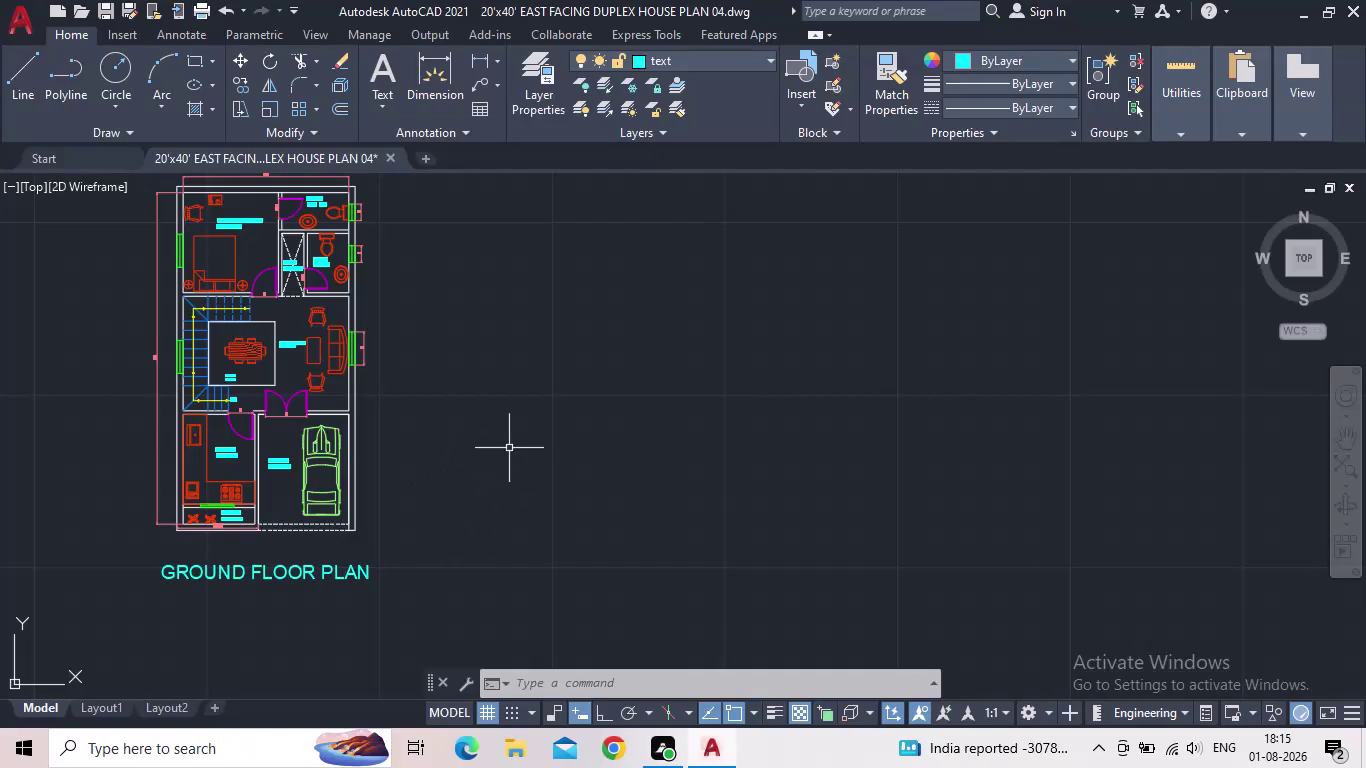
Review the finished ground floor plan with its room names and dimensions, then quick-save the drawing.
middle_drag(567, 446, 473, 533)
scroll(up, 3)
scroll(down, 3)
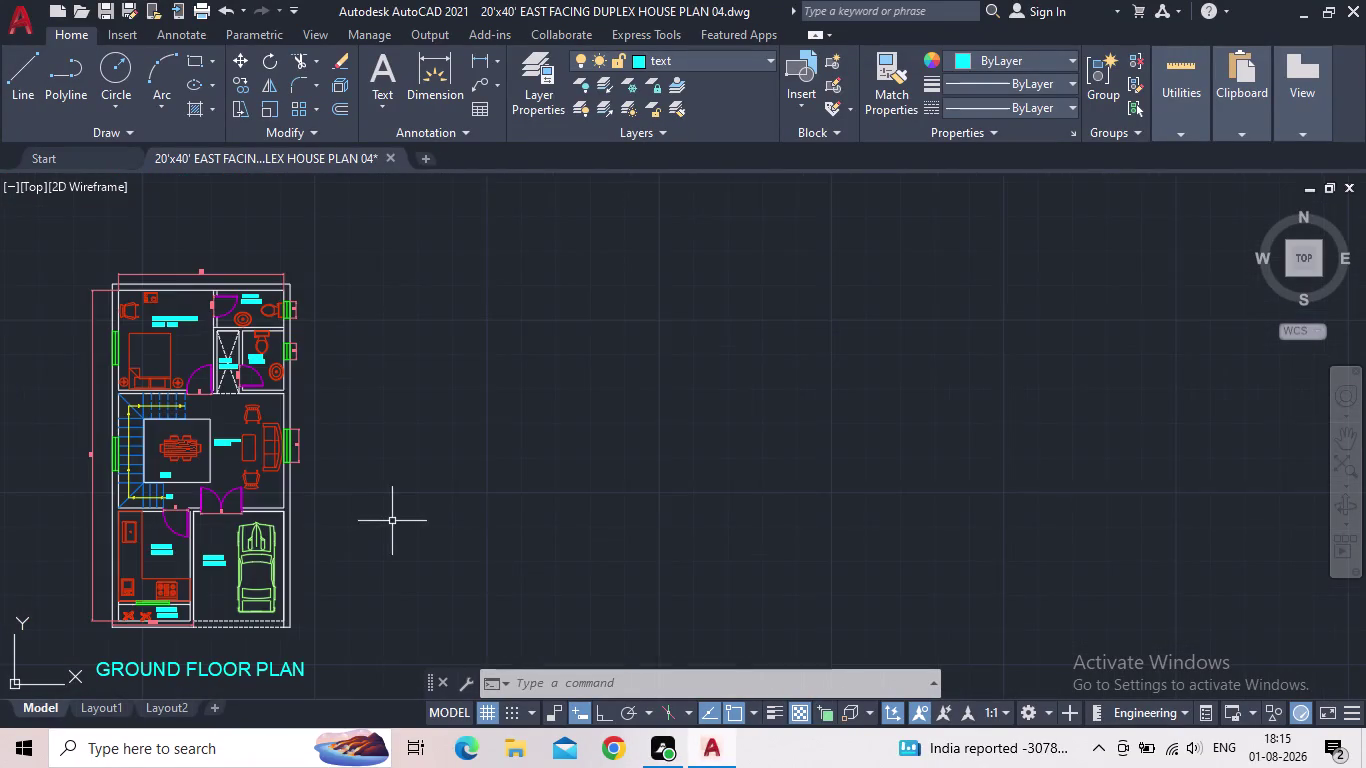
middle_drag(415, 515, 555, 481)
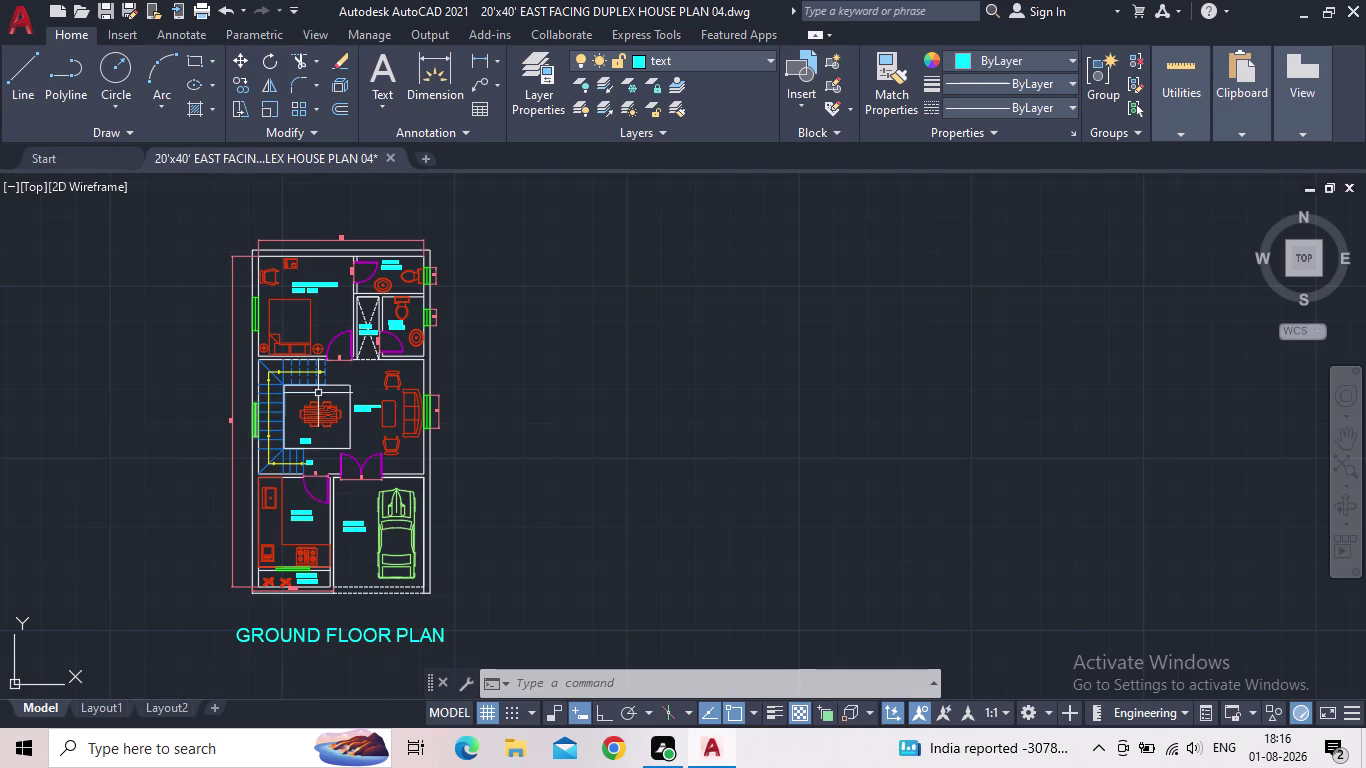
scroll(up, 3)
scroll(down, 3)
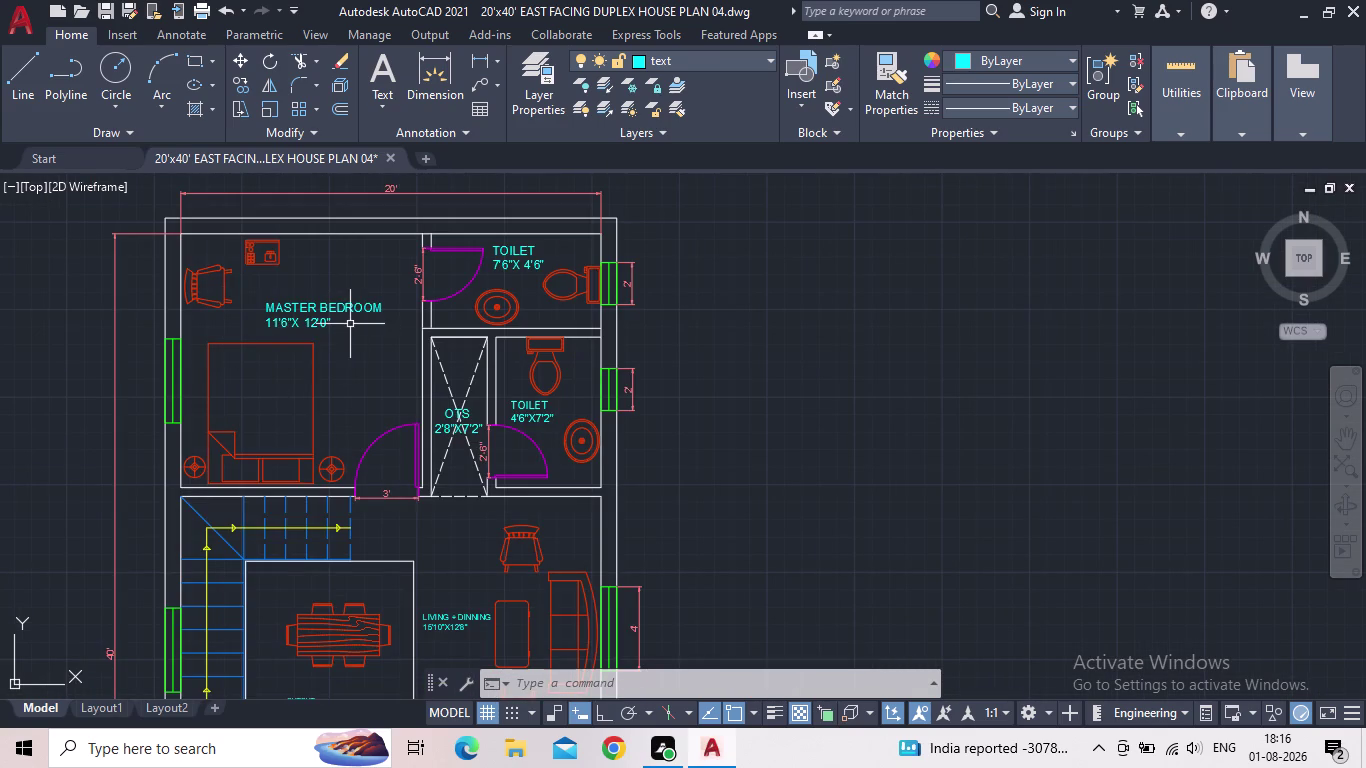
key(Escape)
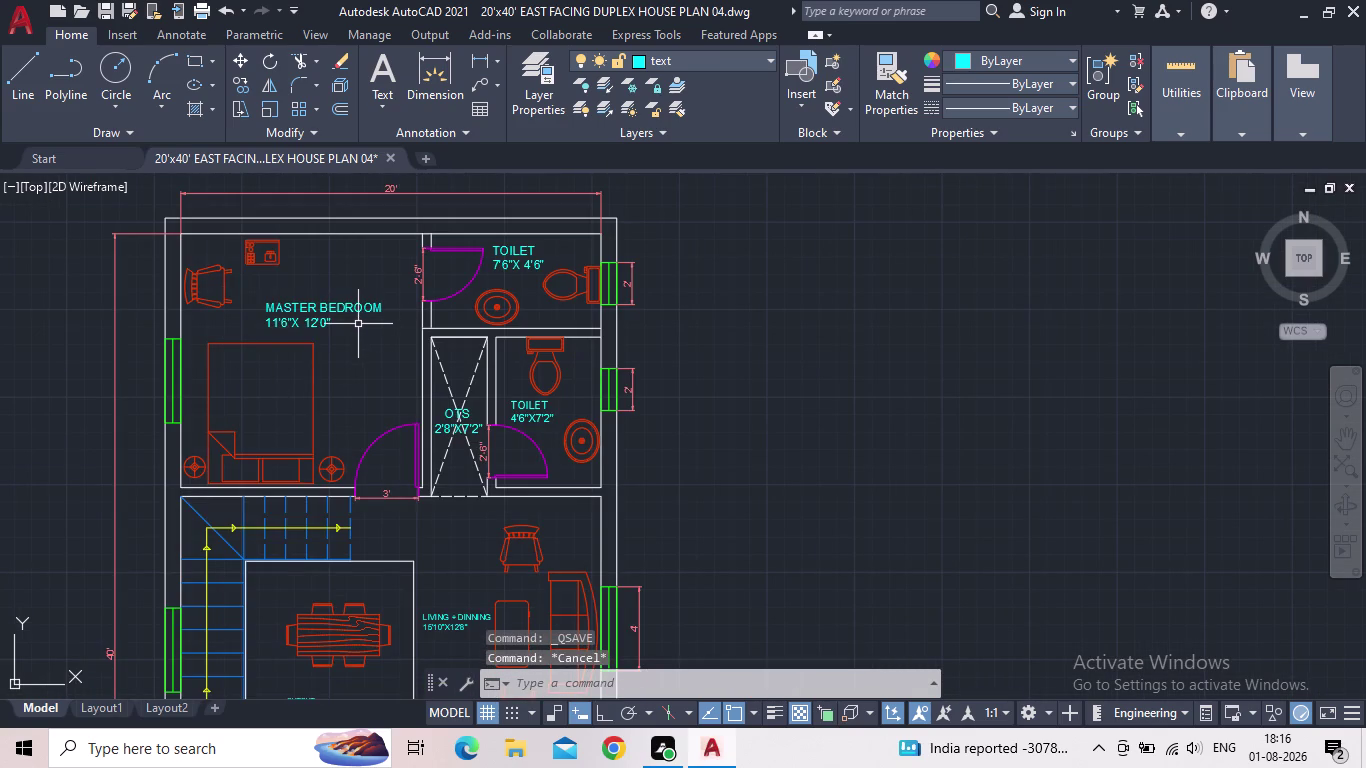
Start COPY and pick the plan's top, left, inner left and right outer wall lines.
key(c)
key(o)
key(Return)
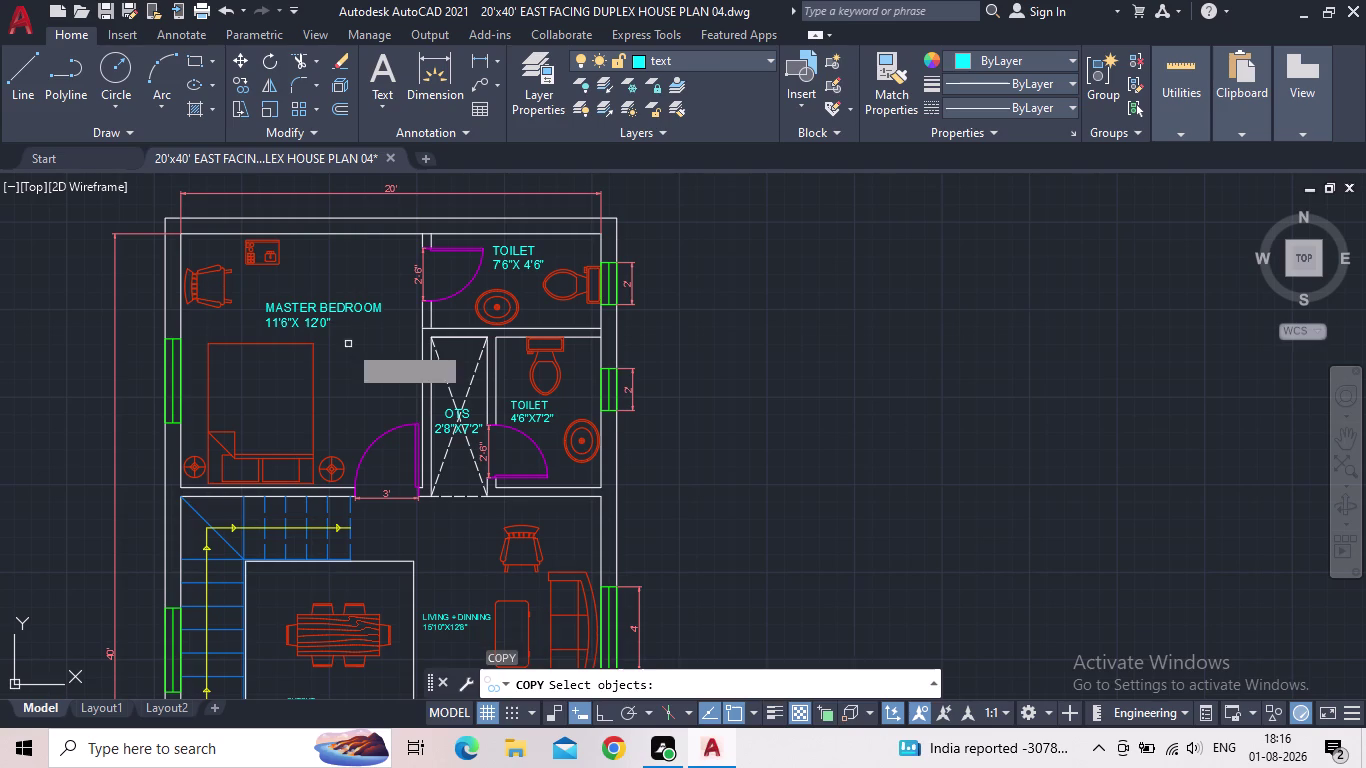
scroll(up, 3)
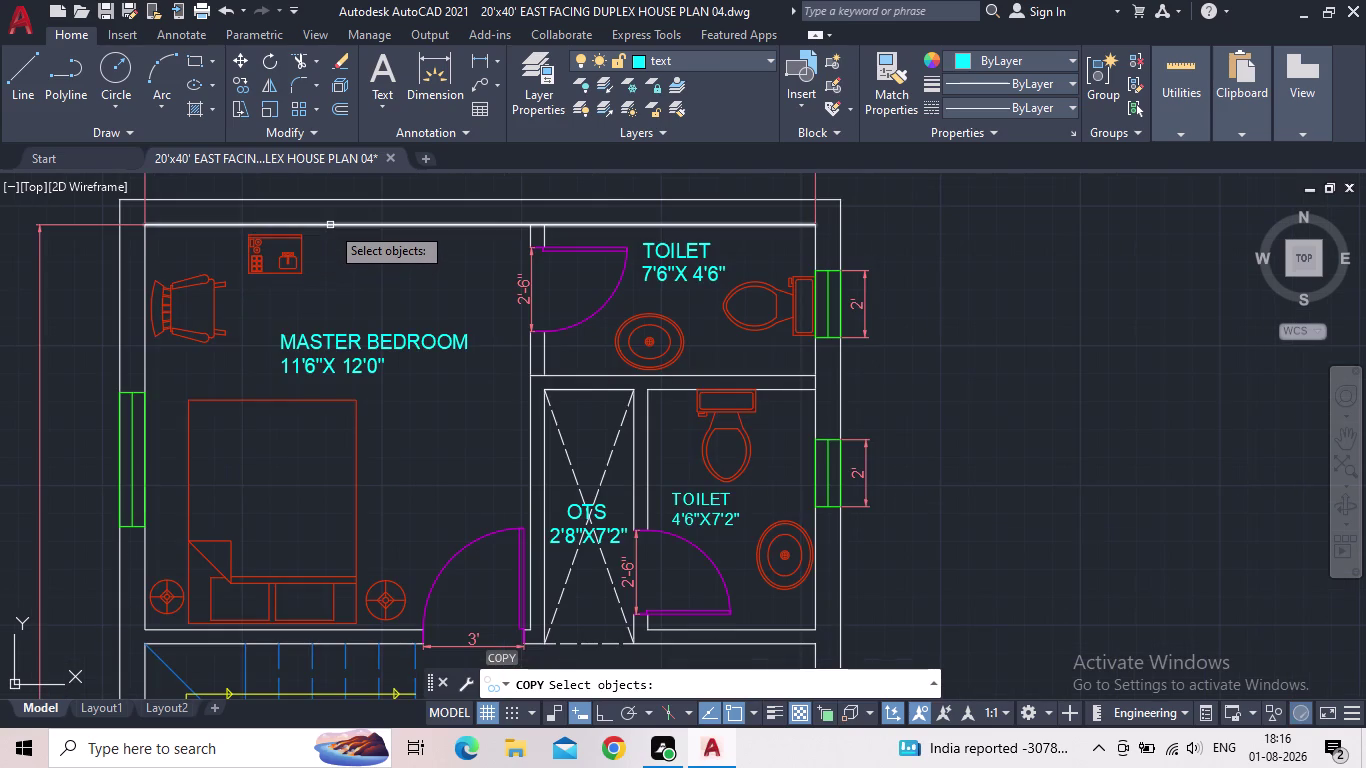
click(330, 225)
click(298, 200)
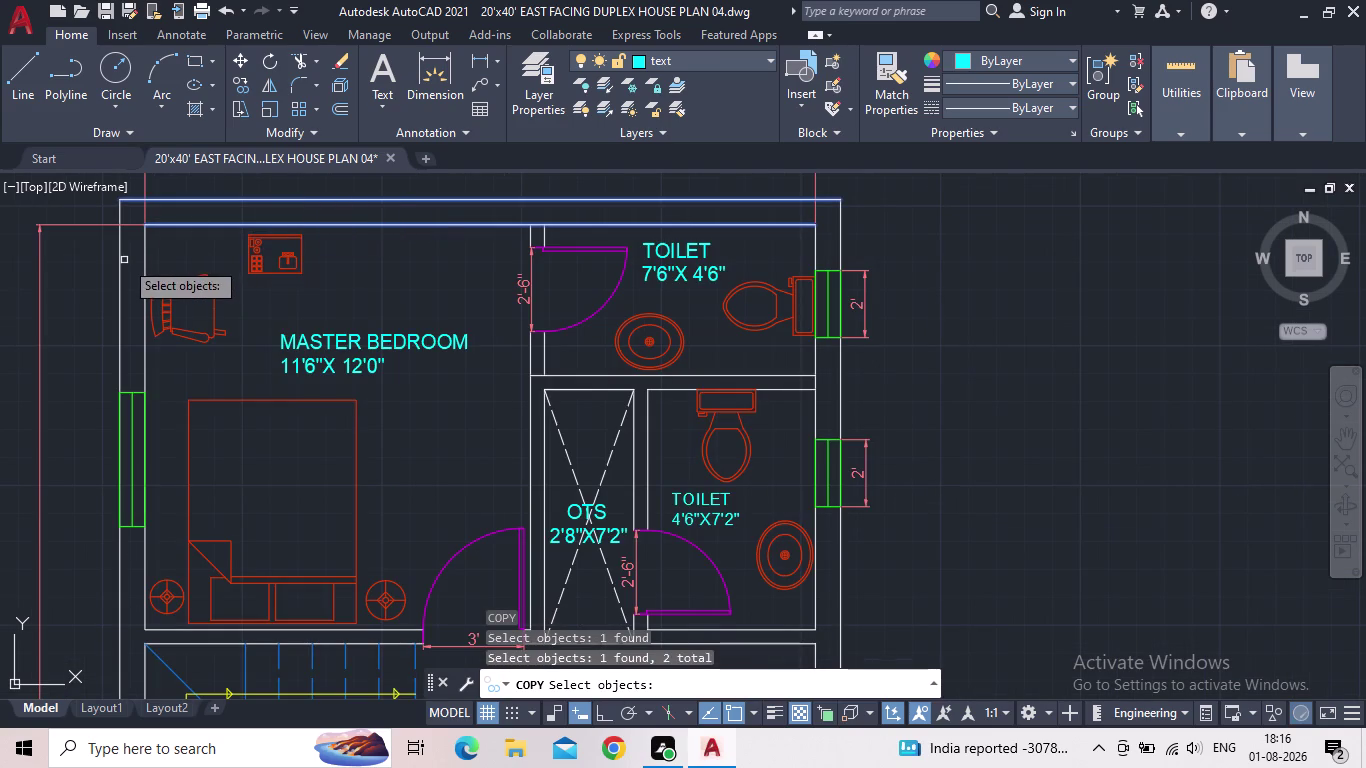
click(115, 264)
click(114, 268)
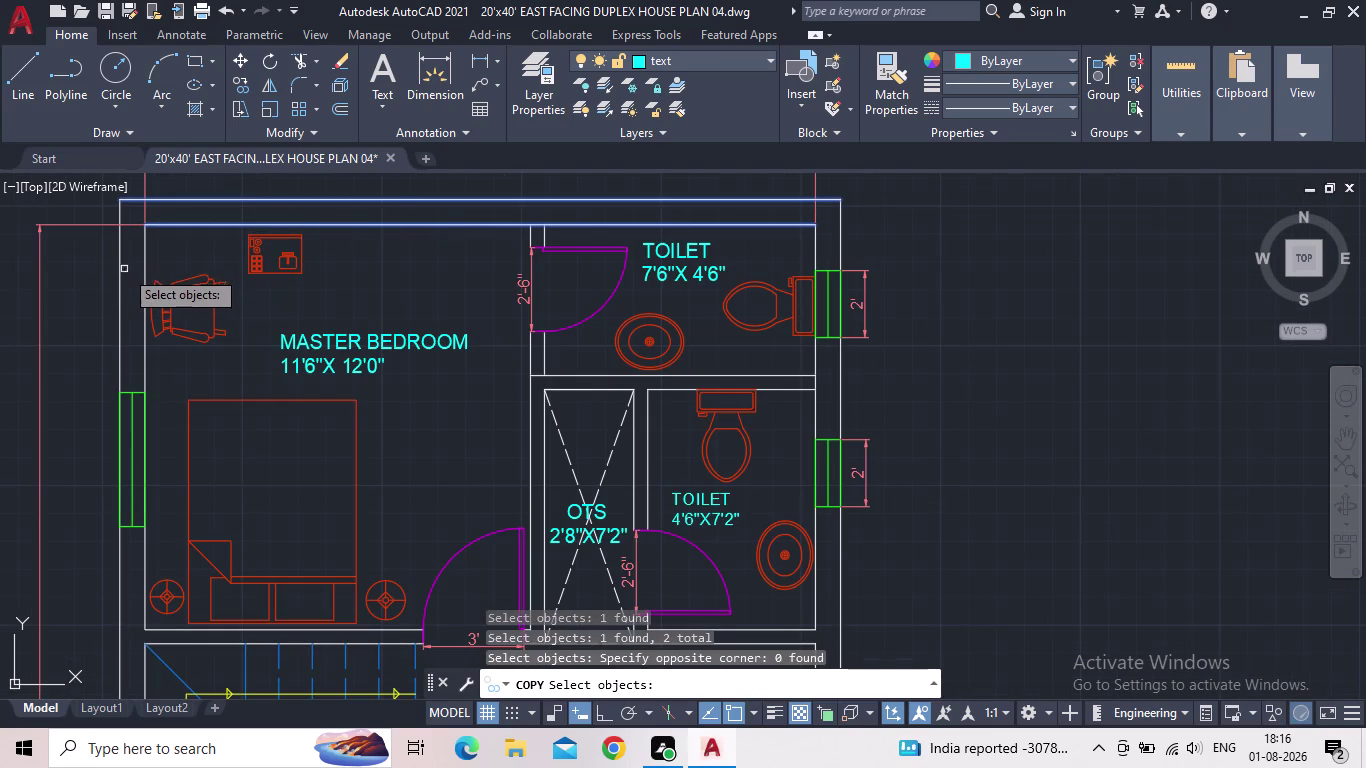
click(117, 270)
click(143, 266)
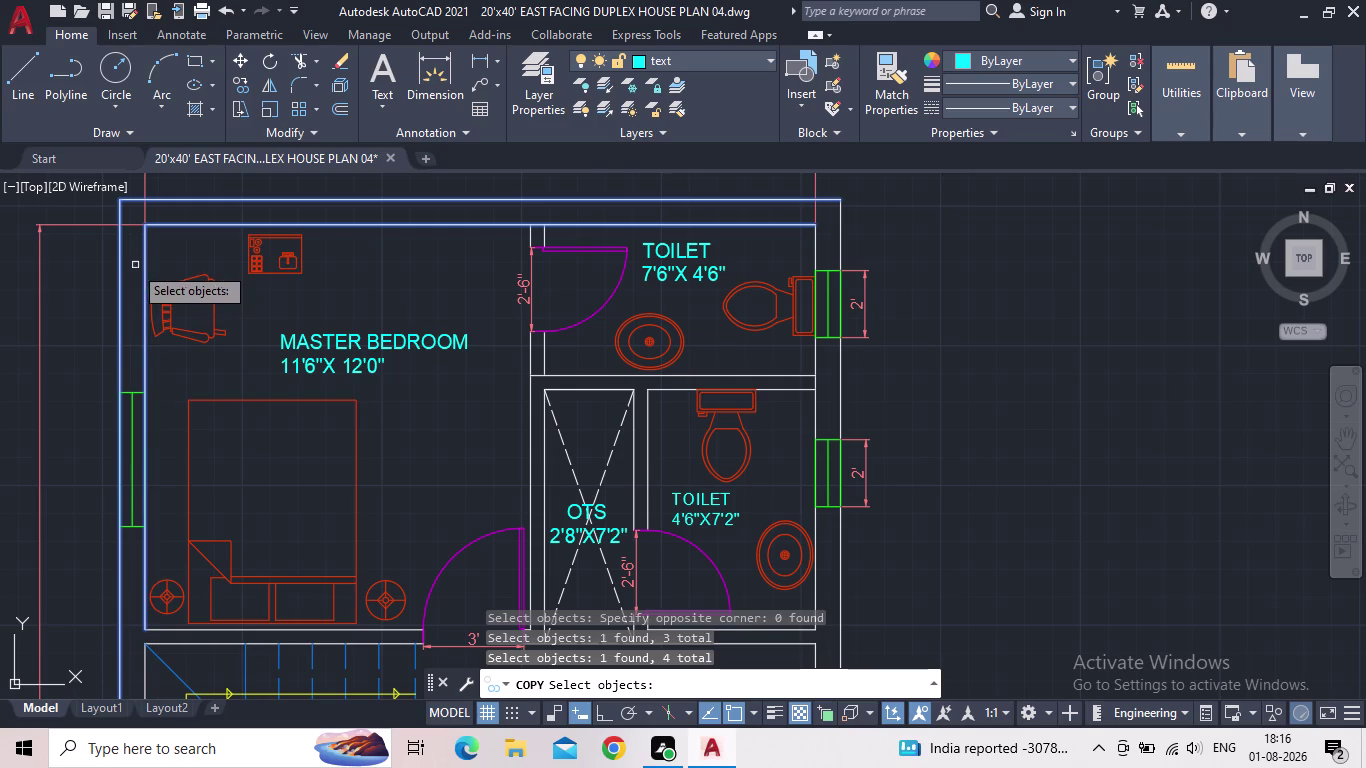
click(814, 251)
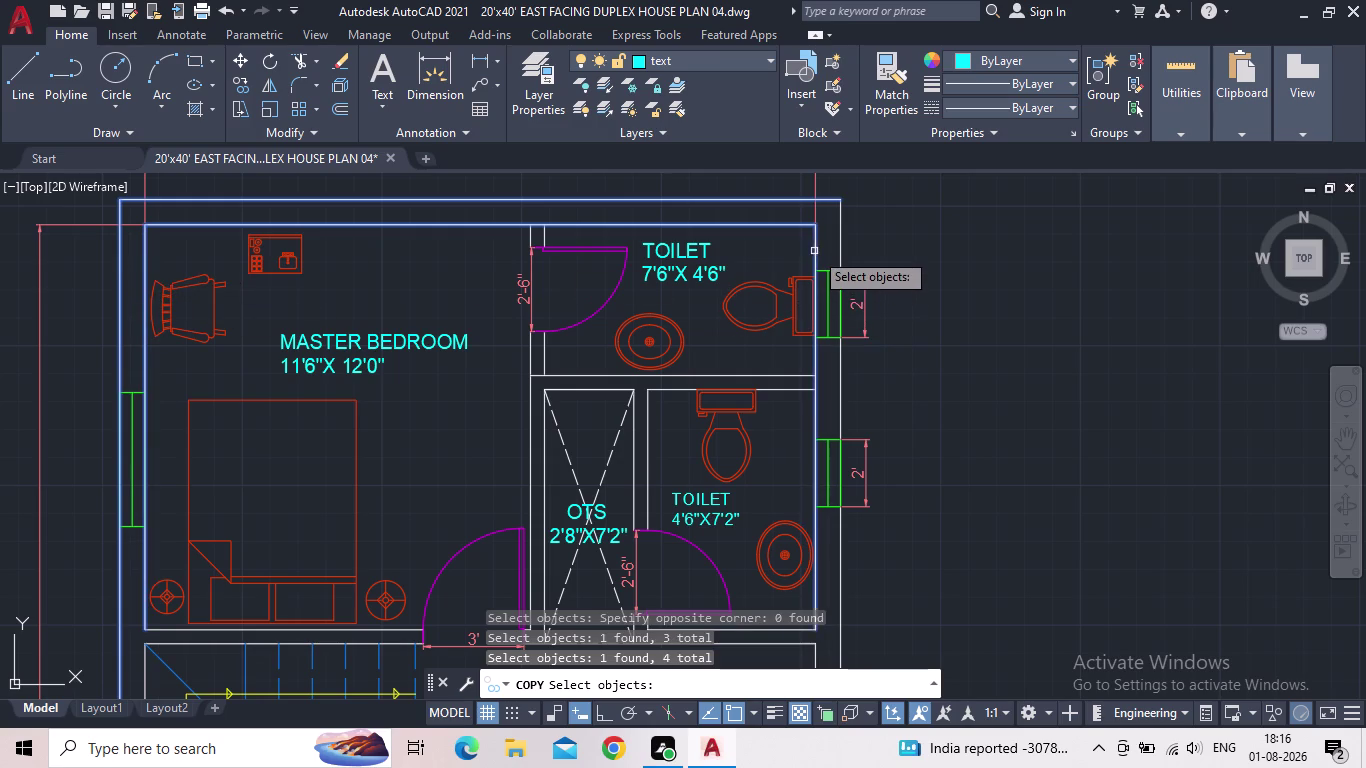
click(841, 237)
Add the living room's right wall, the parking's right boundary and the garden's outer line.
scroll(down, 3)
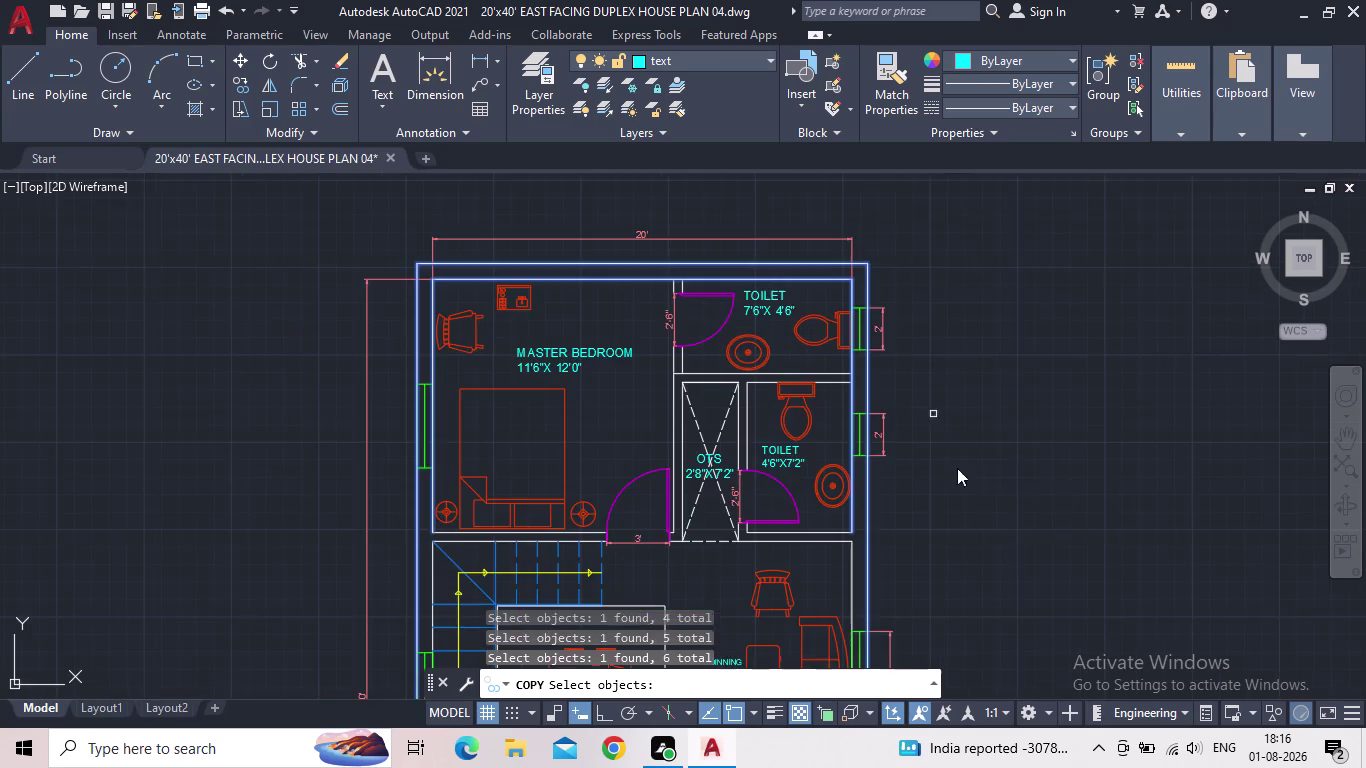
middle_drag(956, 502, 1013, 308)
scroll(up, 3)
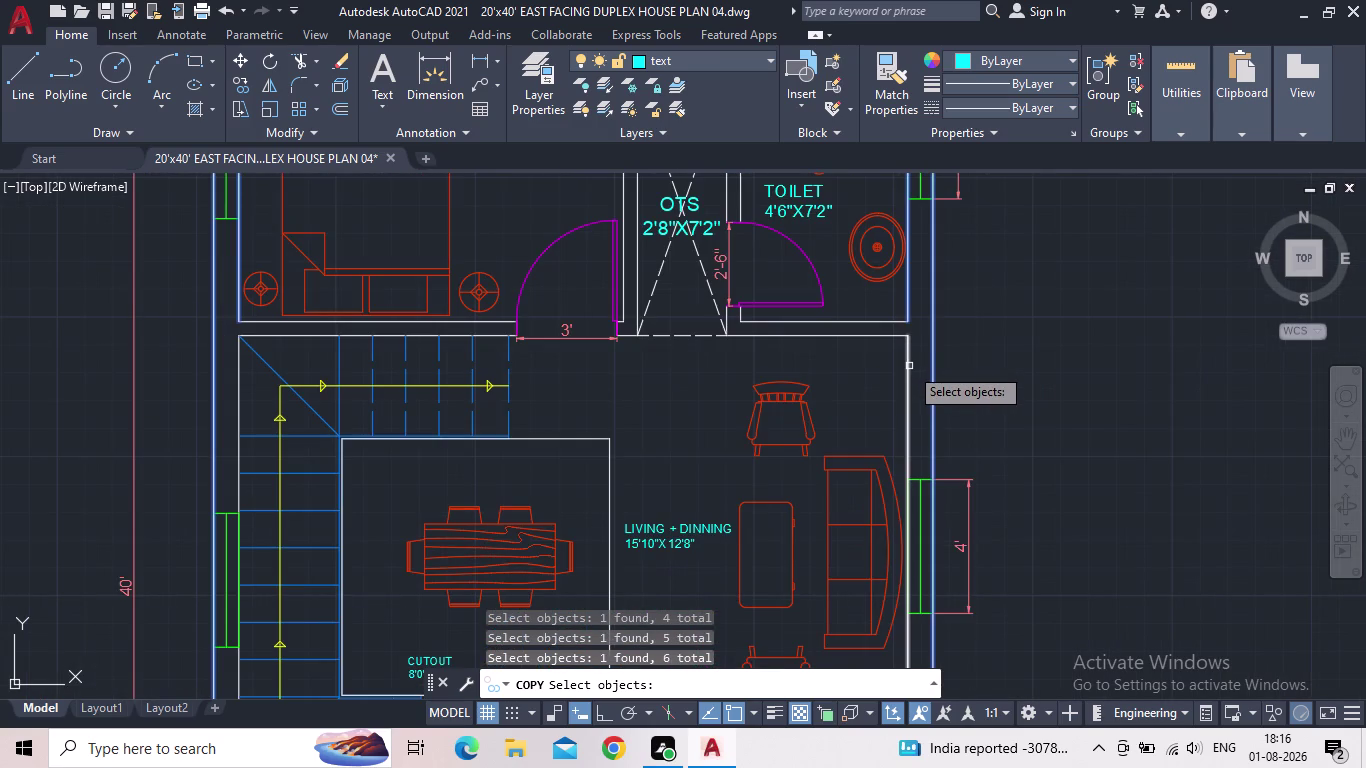
click(909, 366)
middle_drag(862, 360, 892, 293)
scroll(down, 3)
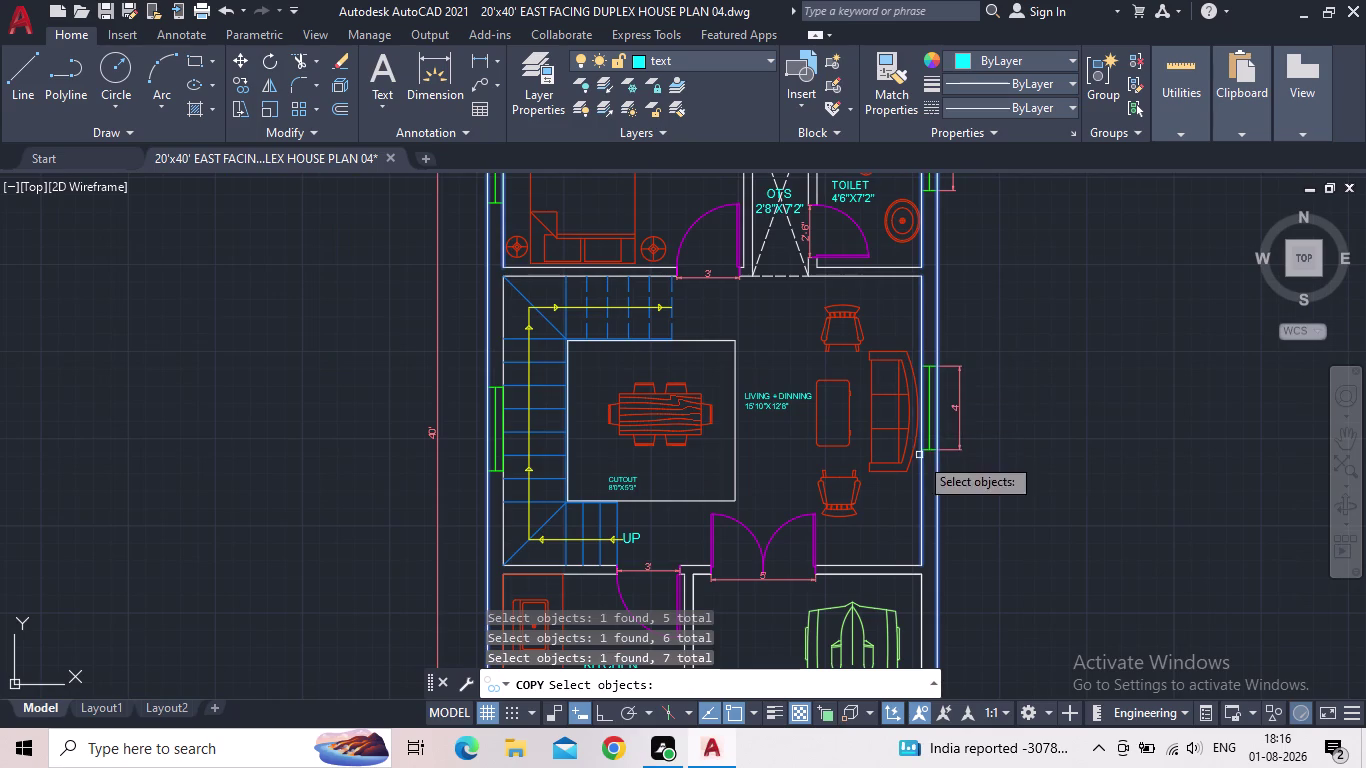
middle_drag(901, 516, 902, 308)
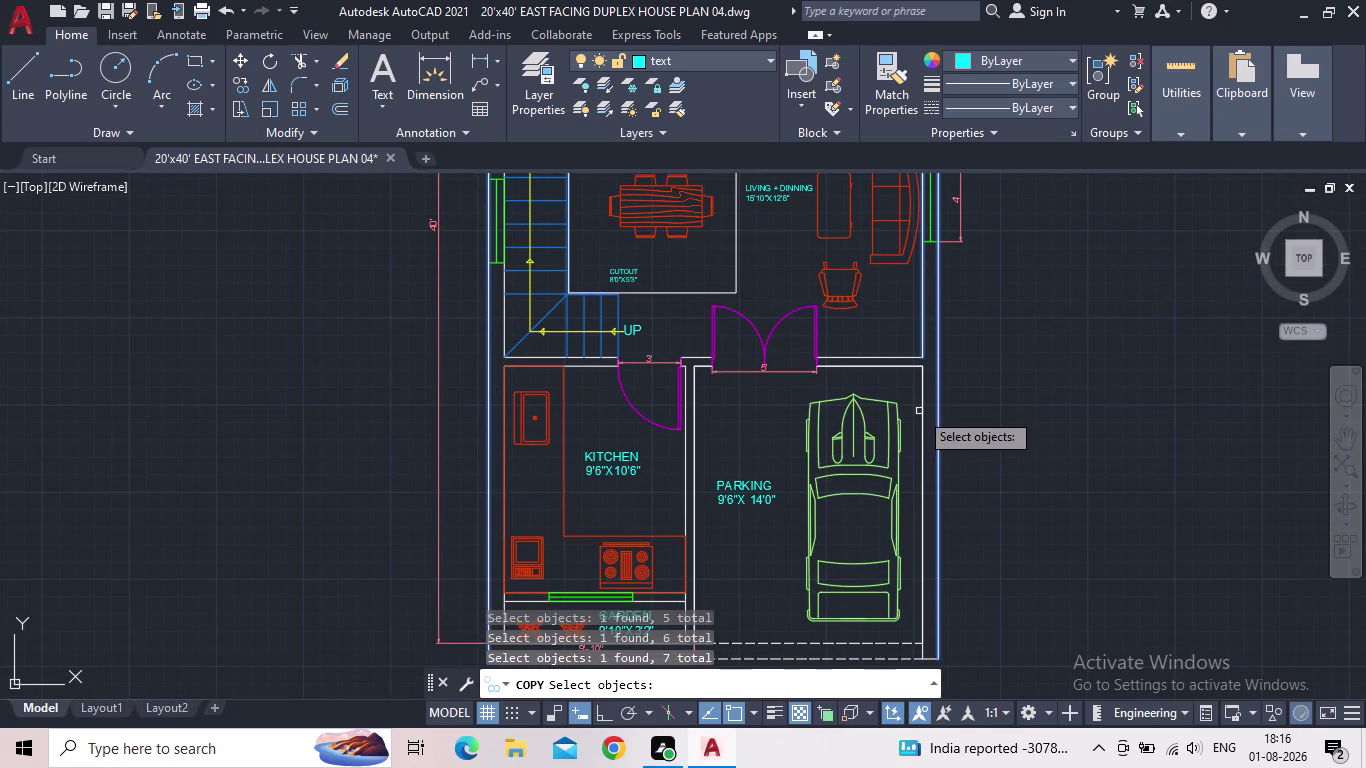
click(920, 411)
scroll(up, 3)
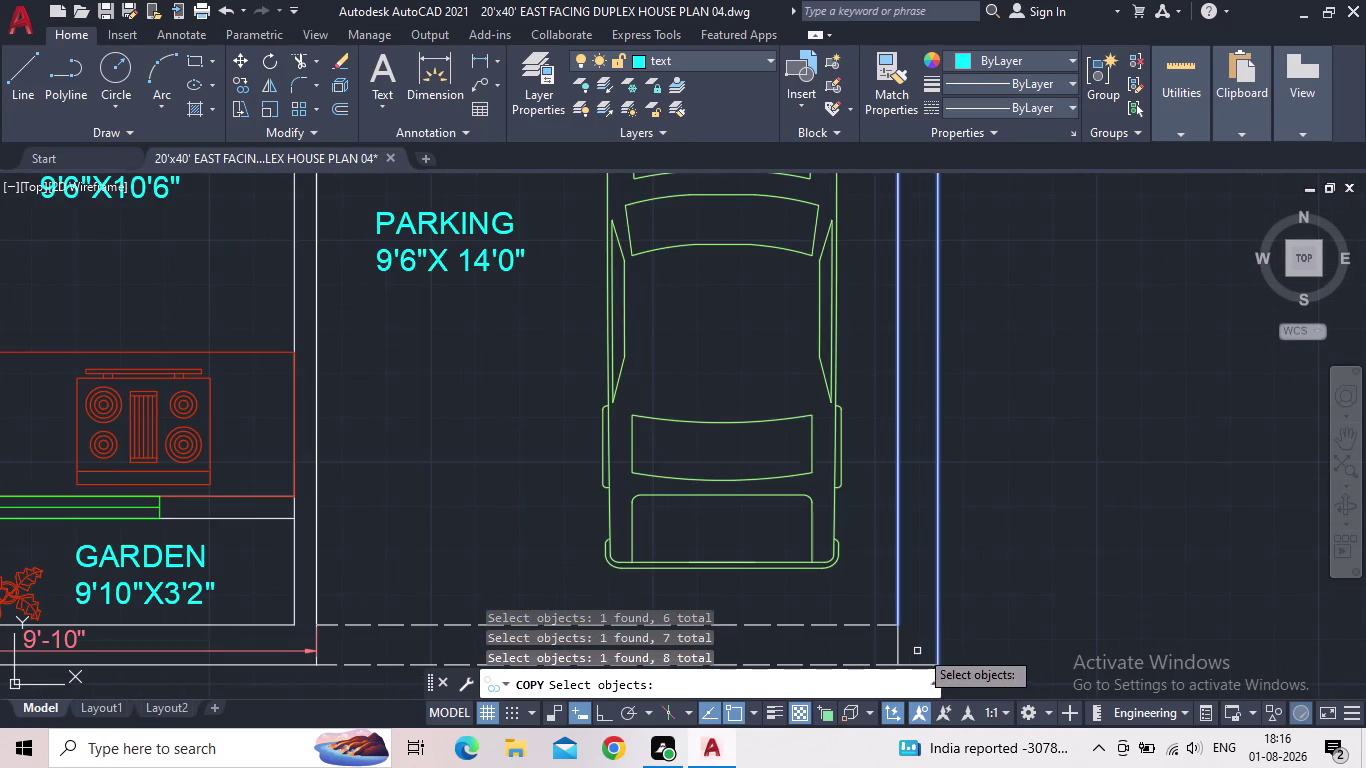
middle_drag(929, 642, 974, 531)
scroll(down, 3)
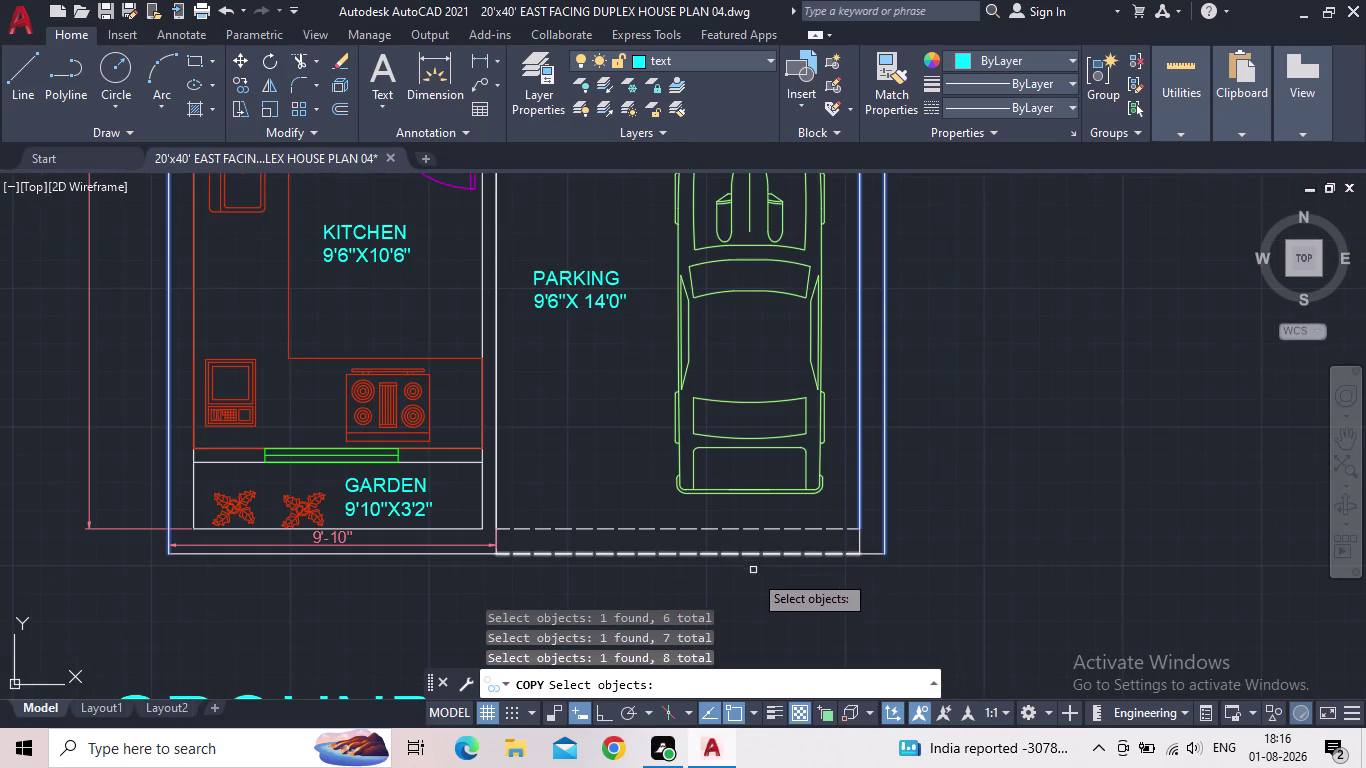
middle_drag(472, 605, 793, 558)
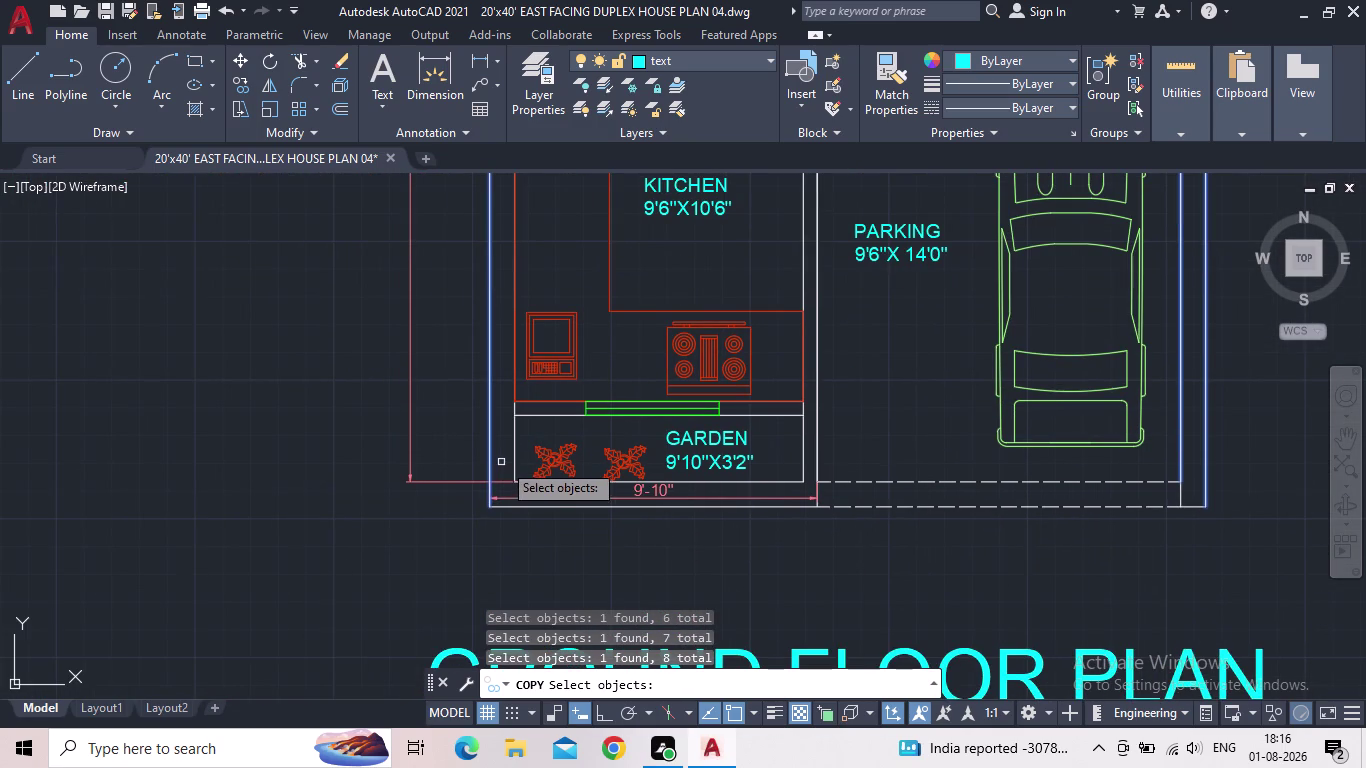
click(516, 458)
Add the staircase wall line, the garden's bottom wall and the outermost bottom boundary lines.
middle_drag(400, 497, 426, 648)
scroll(down, 3)
scroll(up, 3)
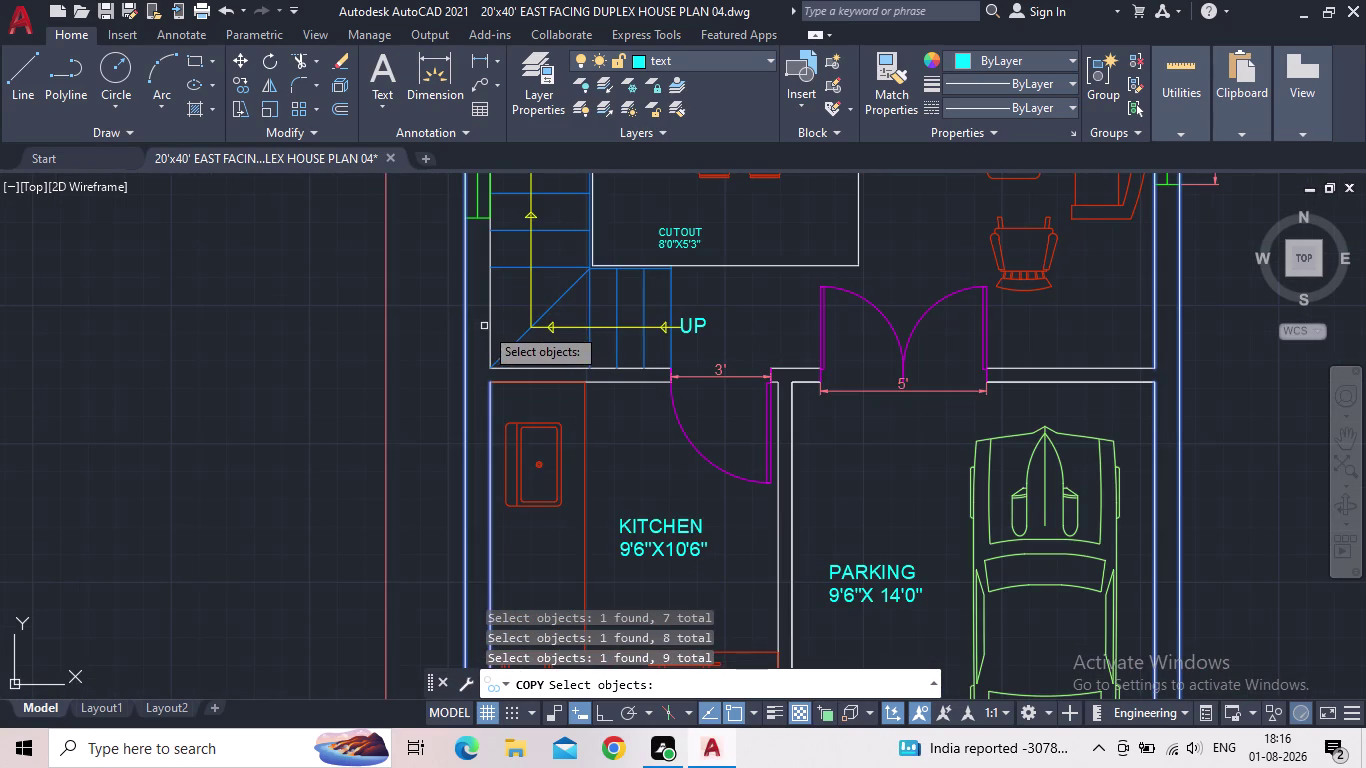
click(494, 325)
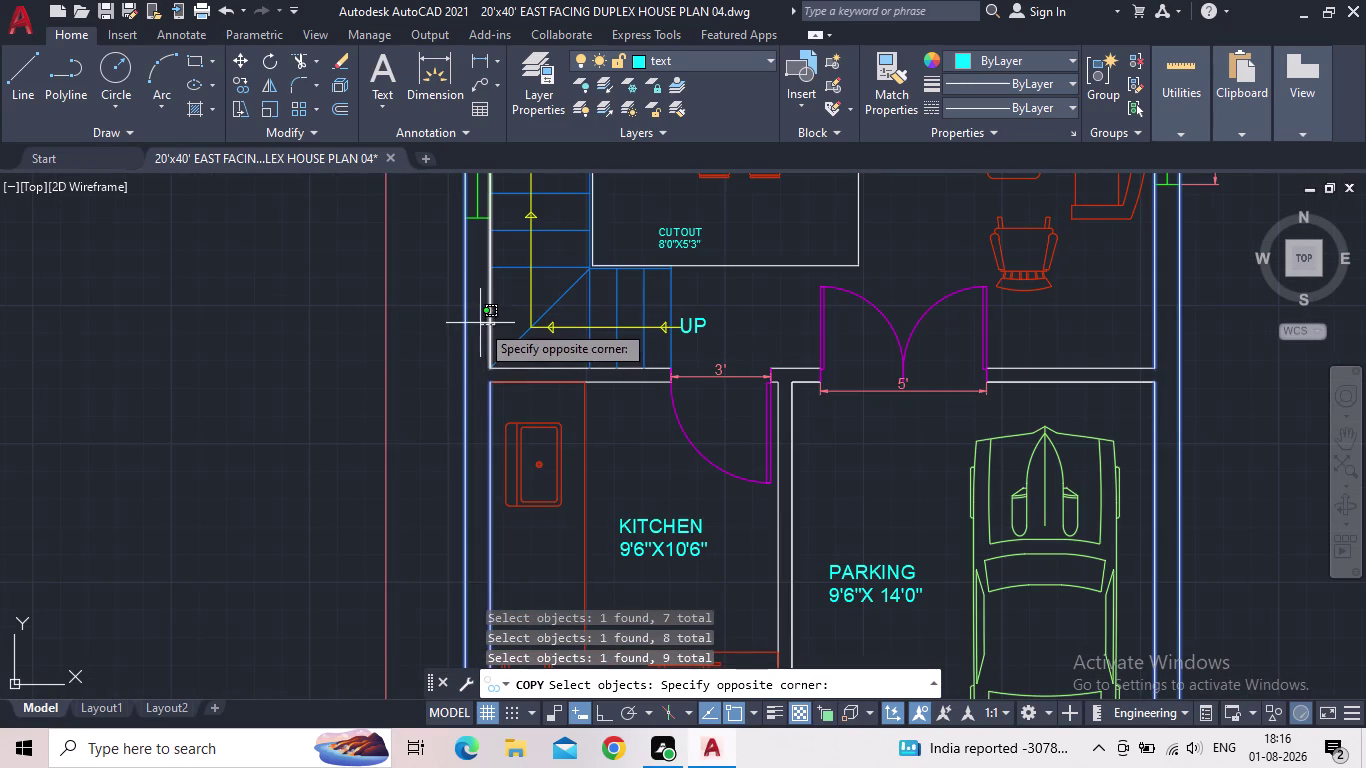
click(480, 323)
scroll(down, 3)
middle_drag(246, 410, 321, 601)
middle_drag(325, 557, 350, 352)
scroll(up, 3)
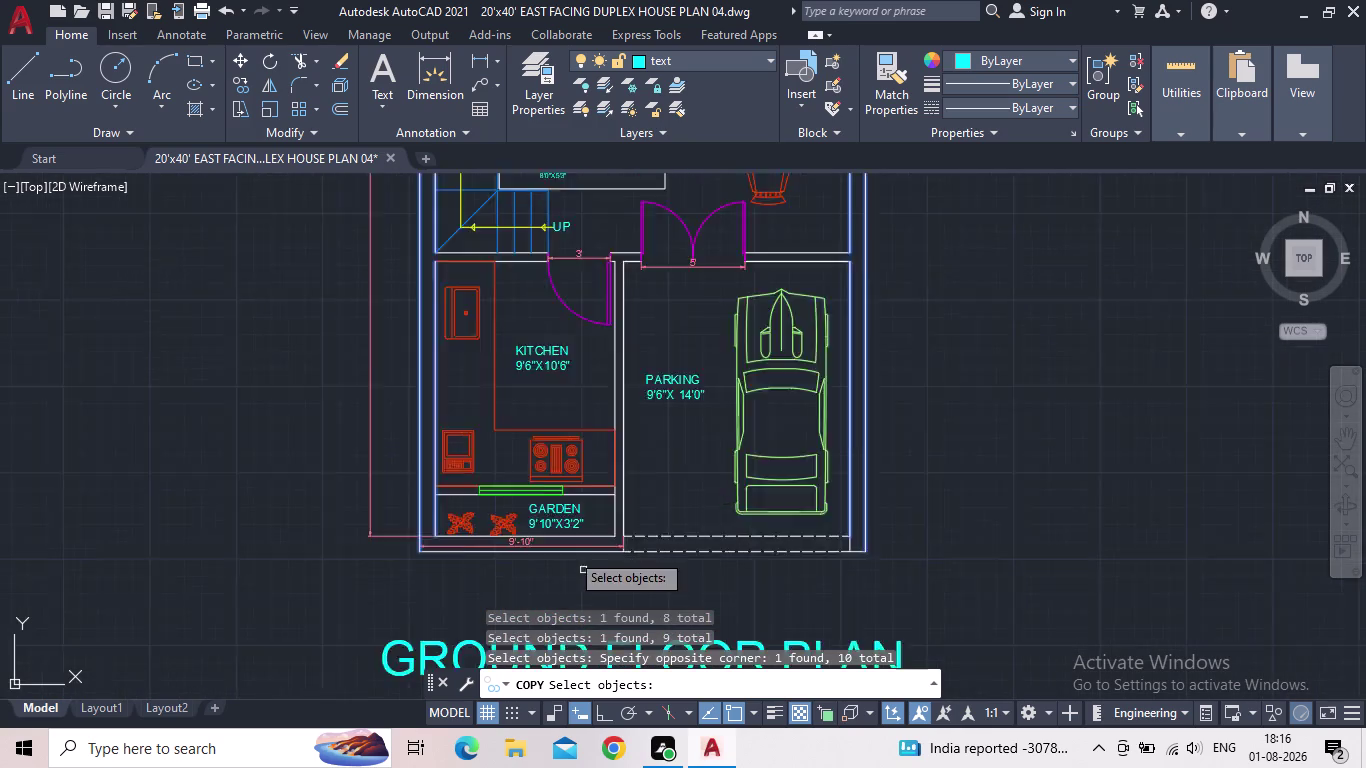
scroll(up, 3)
scroll(up, 3)
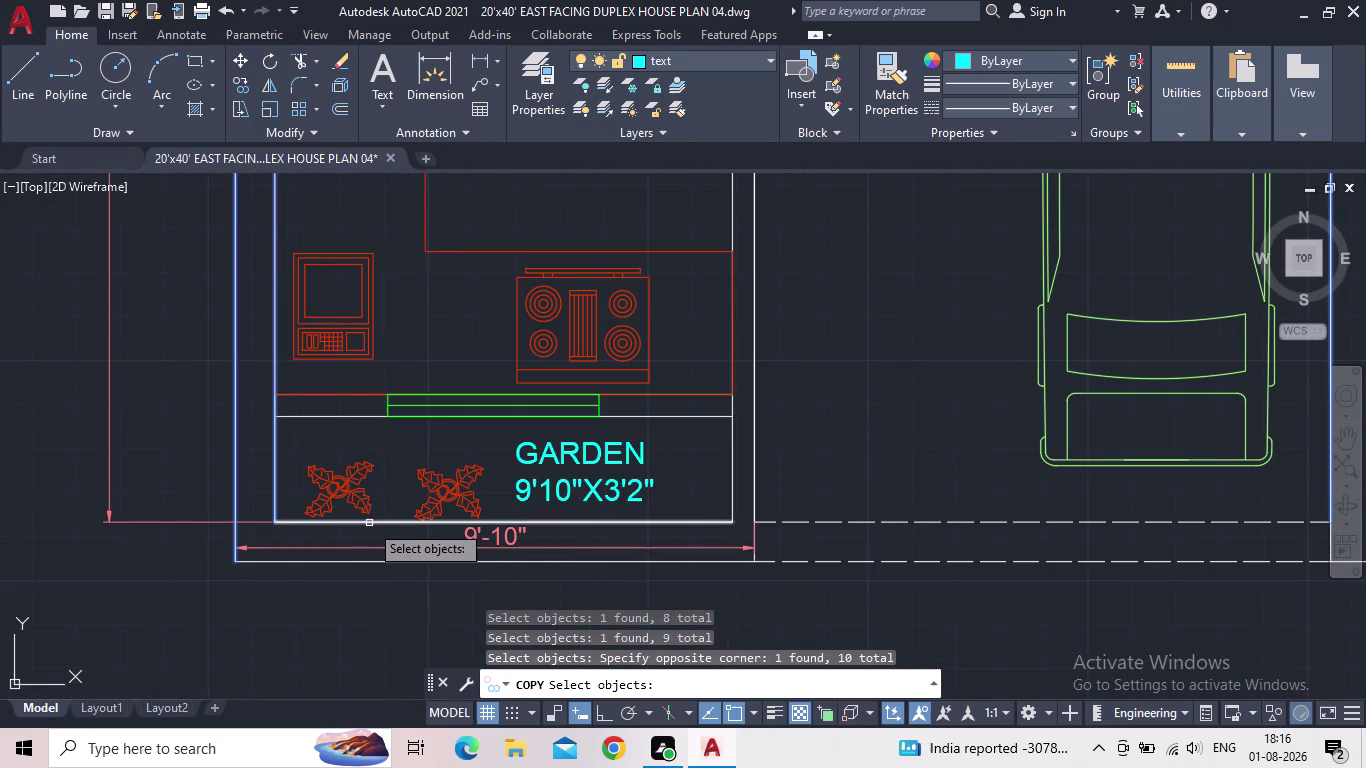
click(369, 523)
click(349, 565)
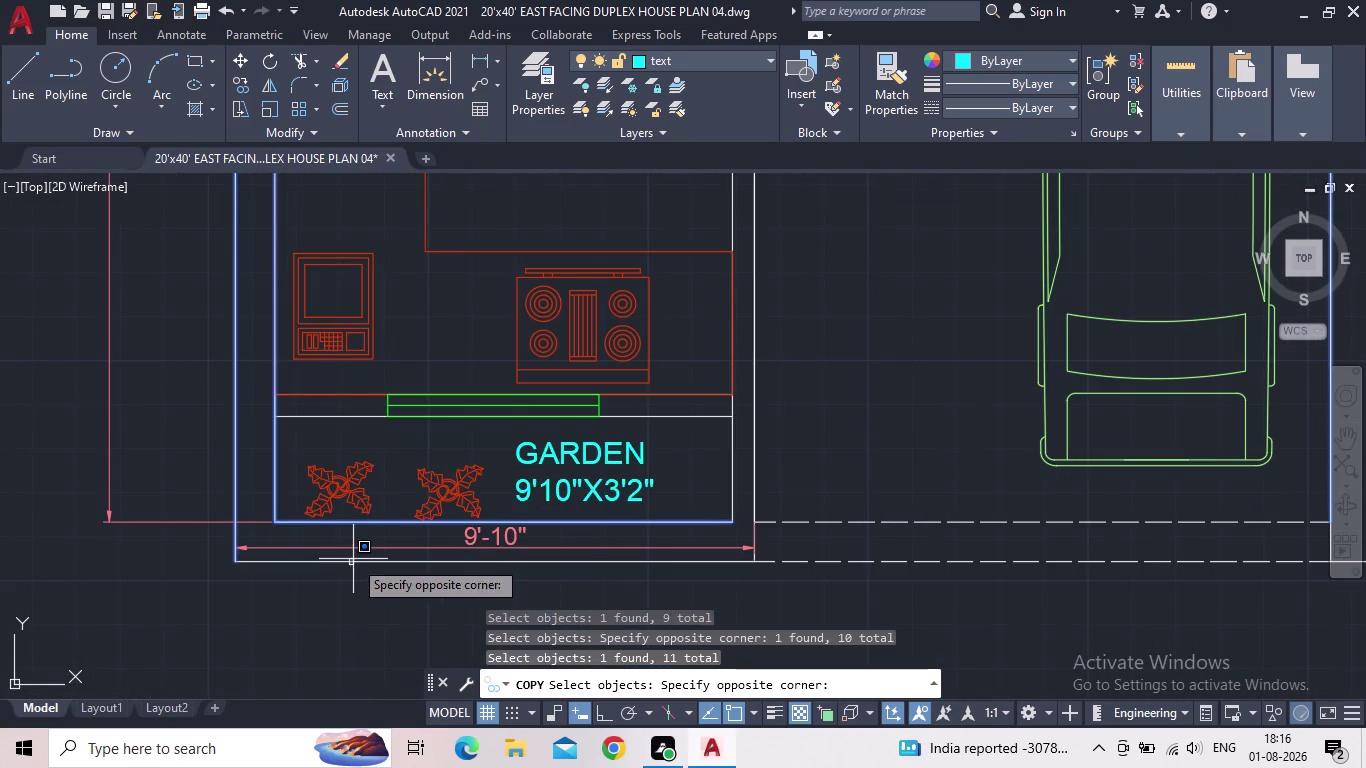
click(347, 565)
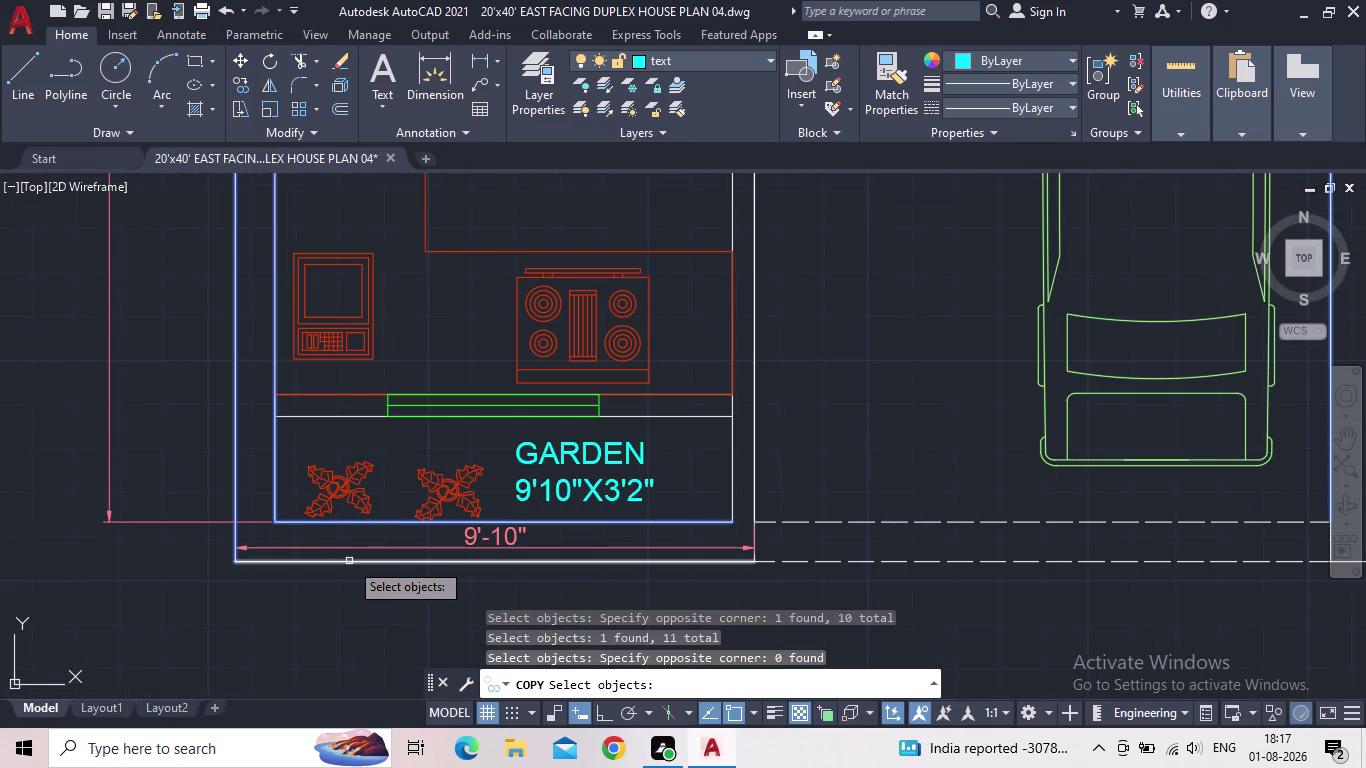
click(349, 561)
Copy the gathered wall lines from the plan's bottom corner into the empty space to its right.
key(space)
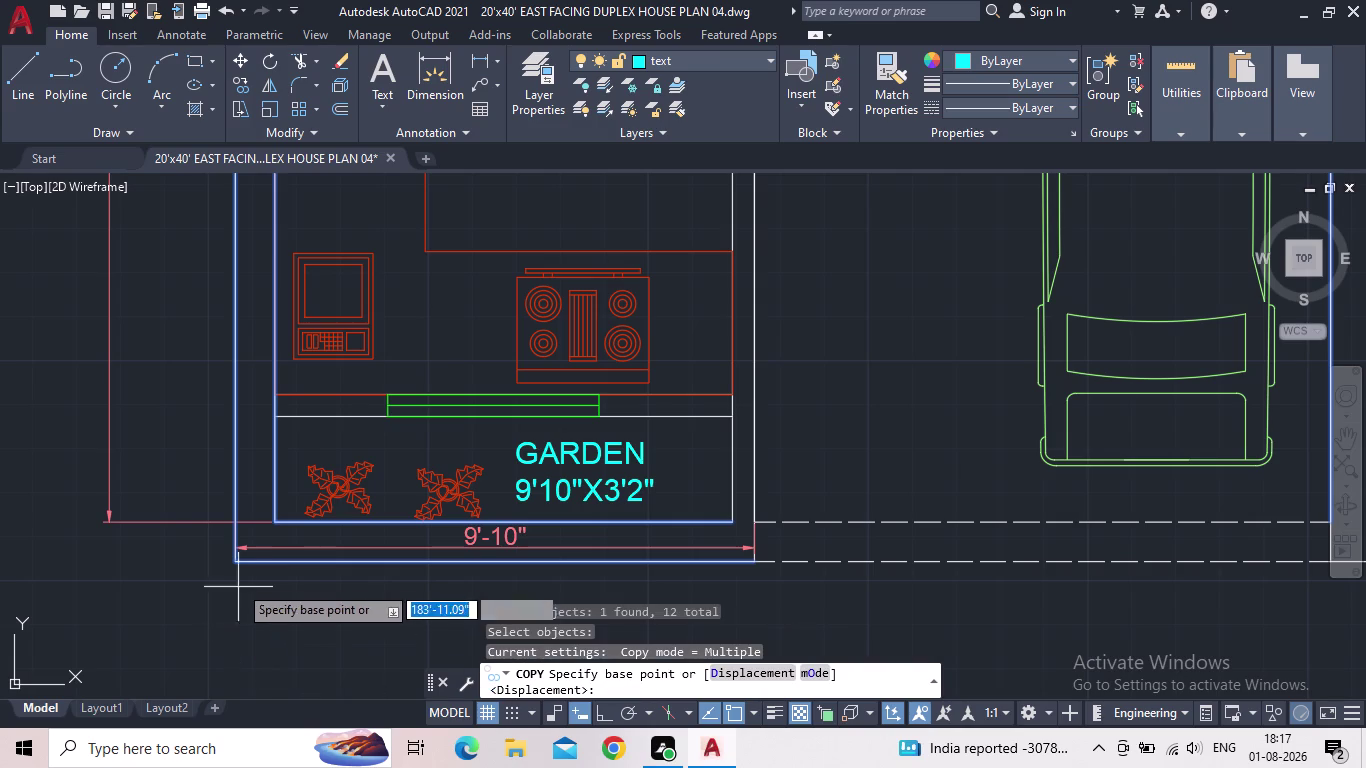
drag(236, 563, 255, 570)
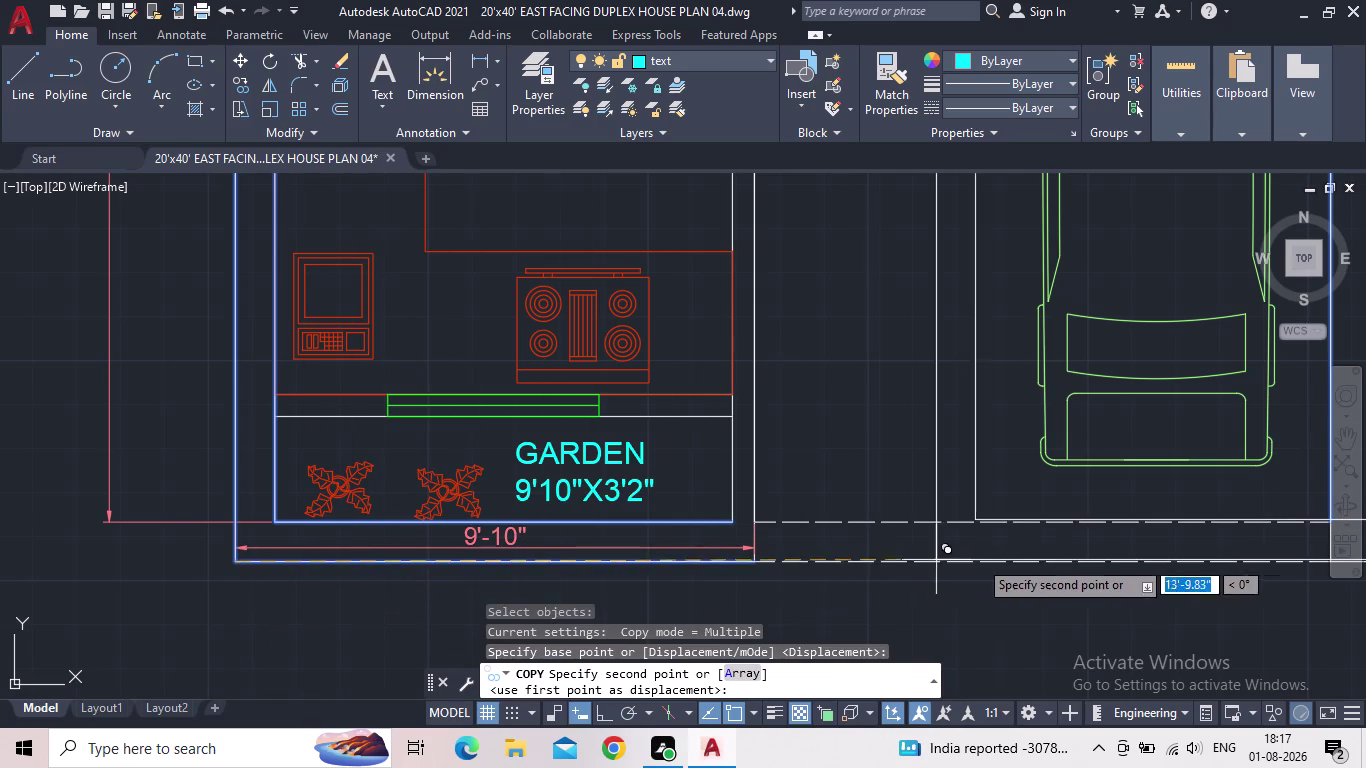
click(604, 710)
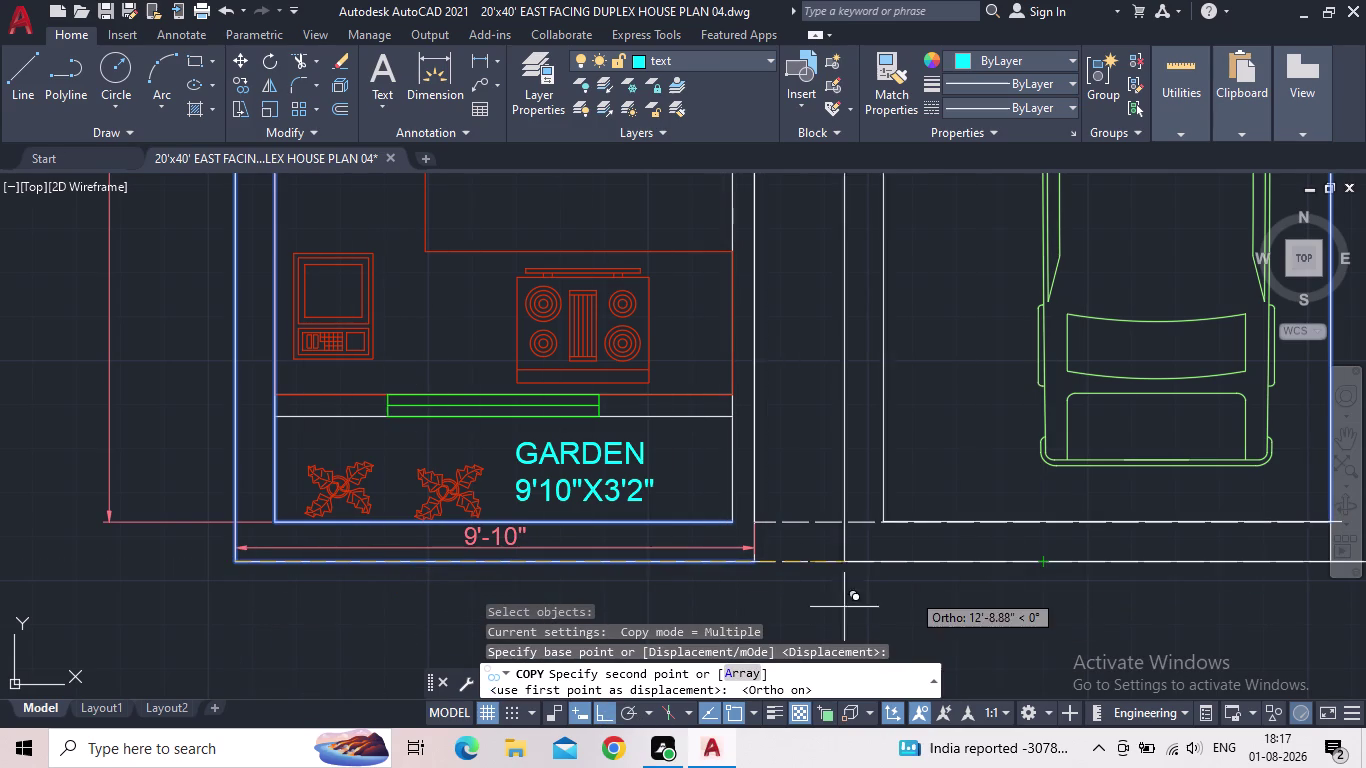
middle_drag(913, 589, 465, 608)
scroll(down, 3)
scroll(down, 3)
middle_drag(823, 570, 808, 573)
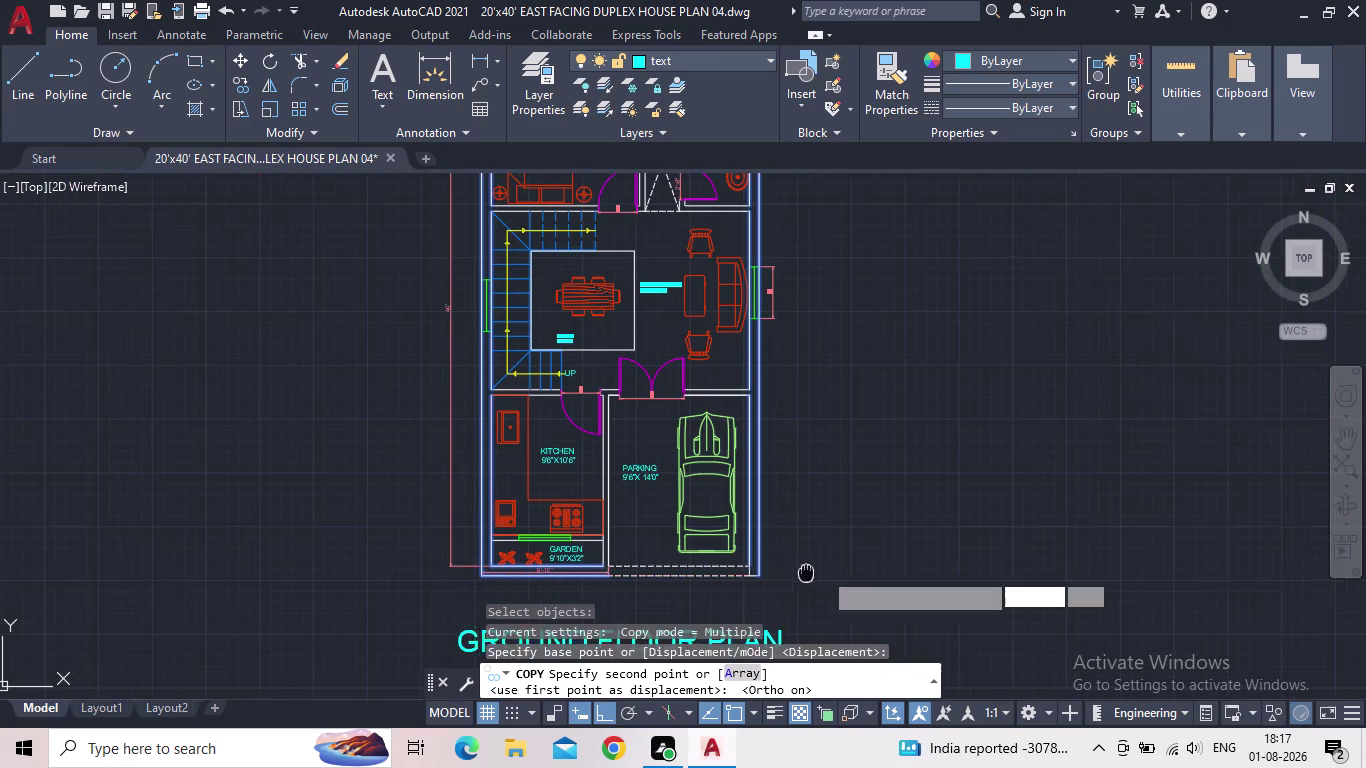
middle_drag(808, 573, 739, 579)
scroll(down, 3)
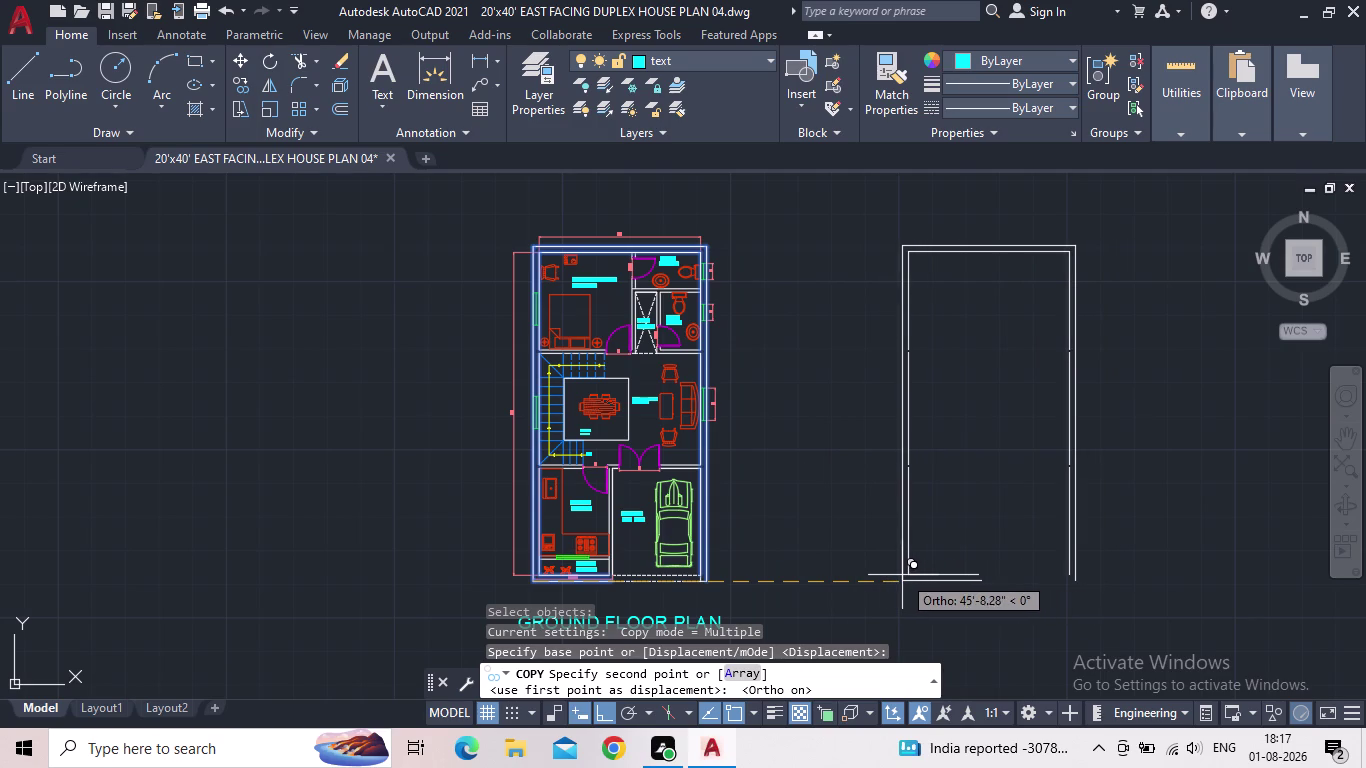
click(902, 575)
key(Escape)
scroll(up, 3)
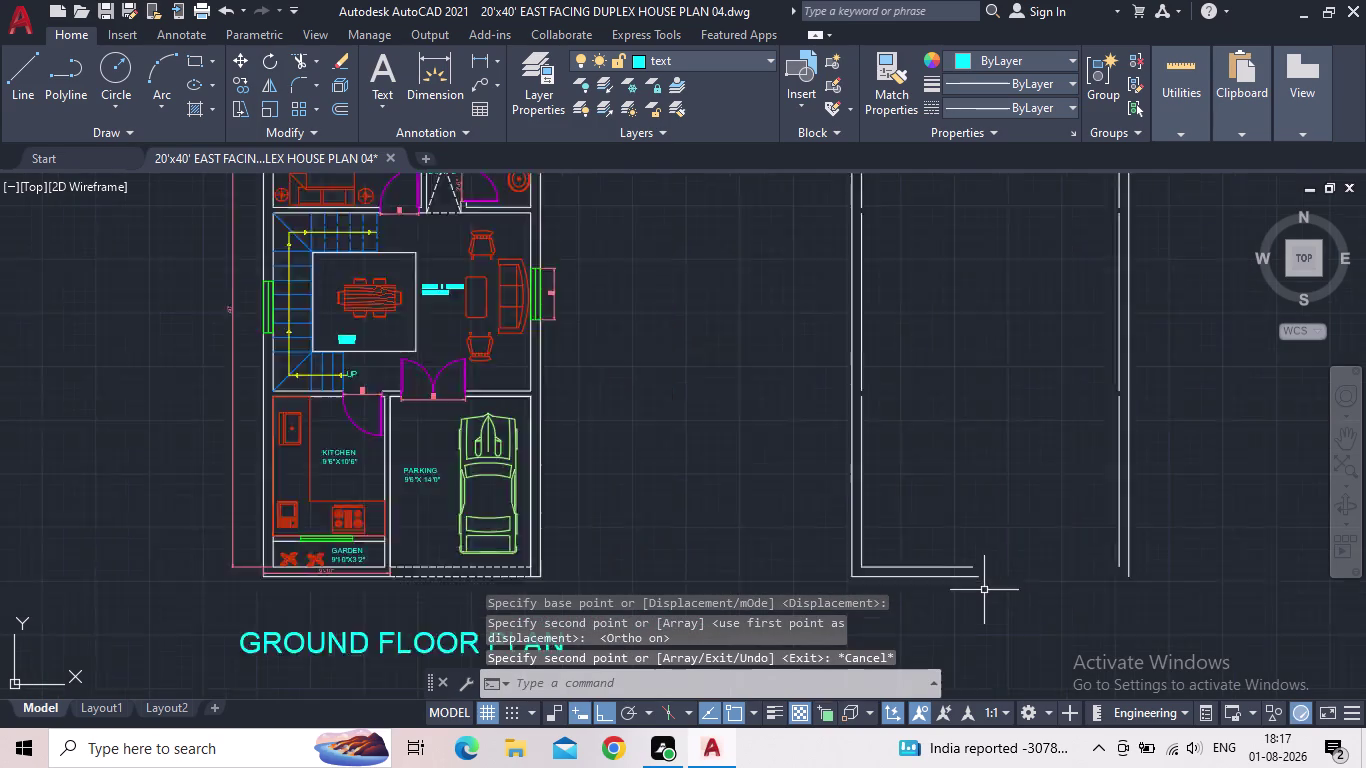
Use EXTEND to carry the copied outline's outer and inner bottom wall lines to the right wall.
key(e)
key(x)
key(space)
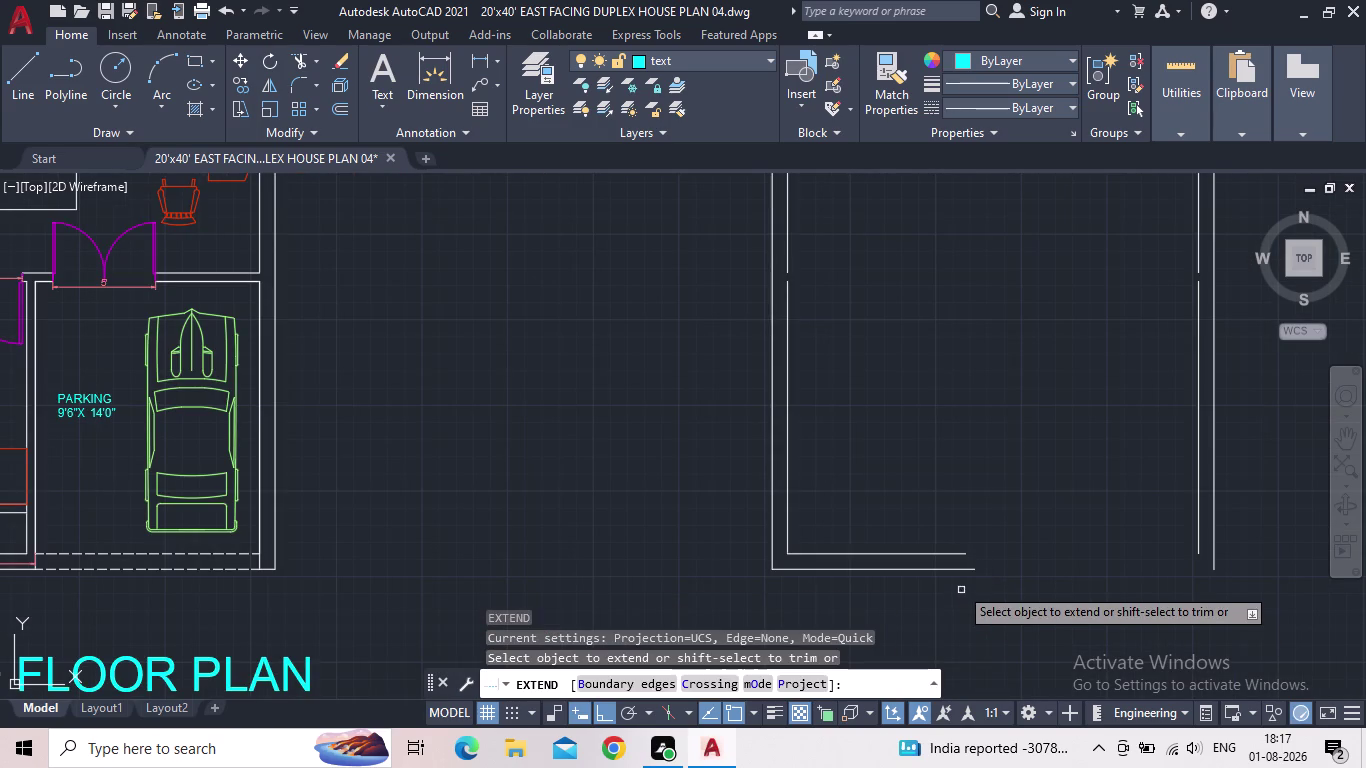
click(957, 556)
click(960, 571)
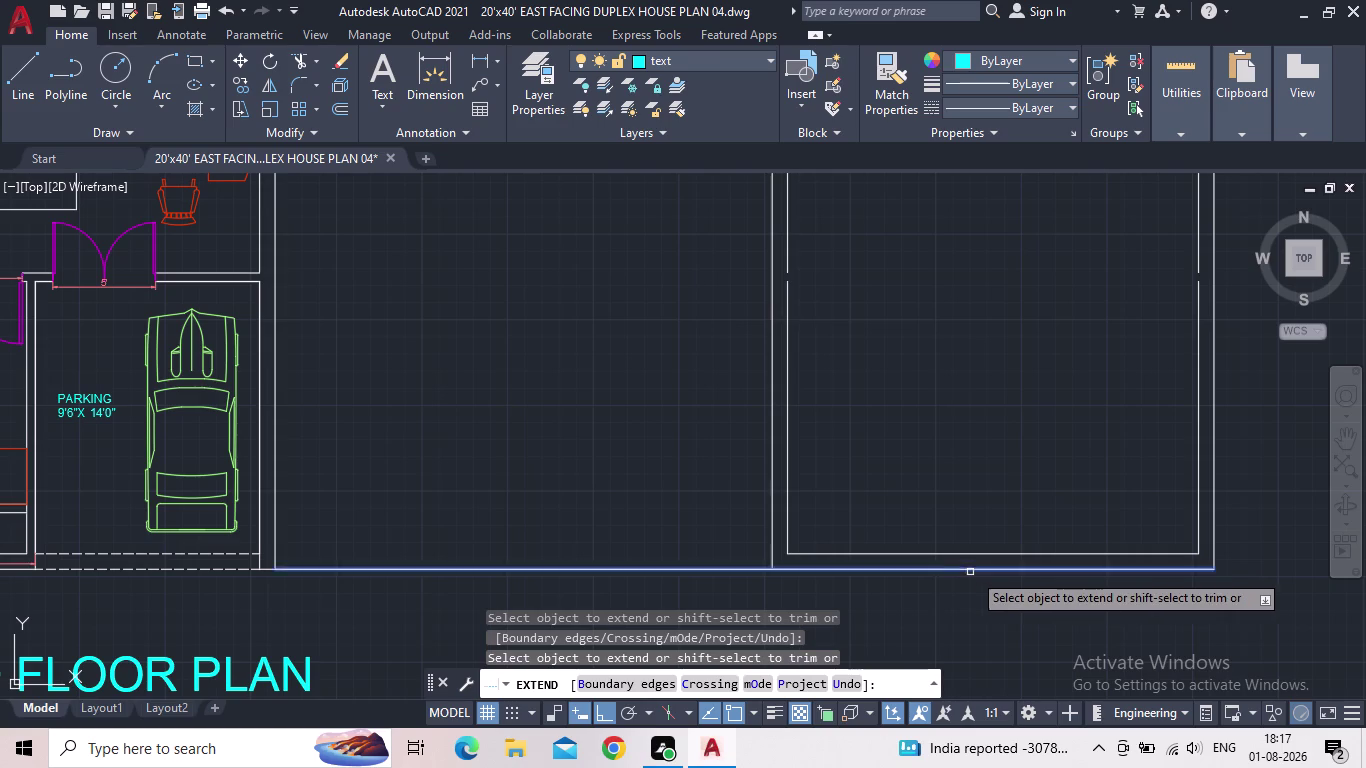
middle_drag(1072, 579, 982, 647)
scroll(up, 3)
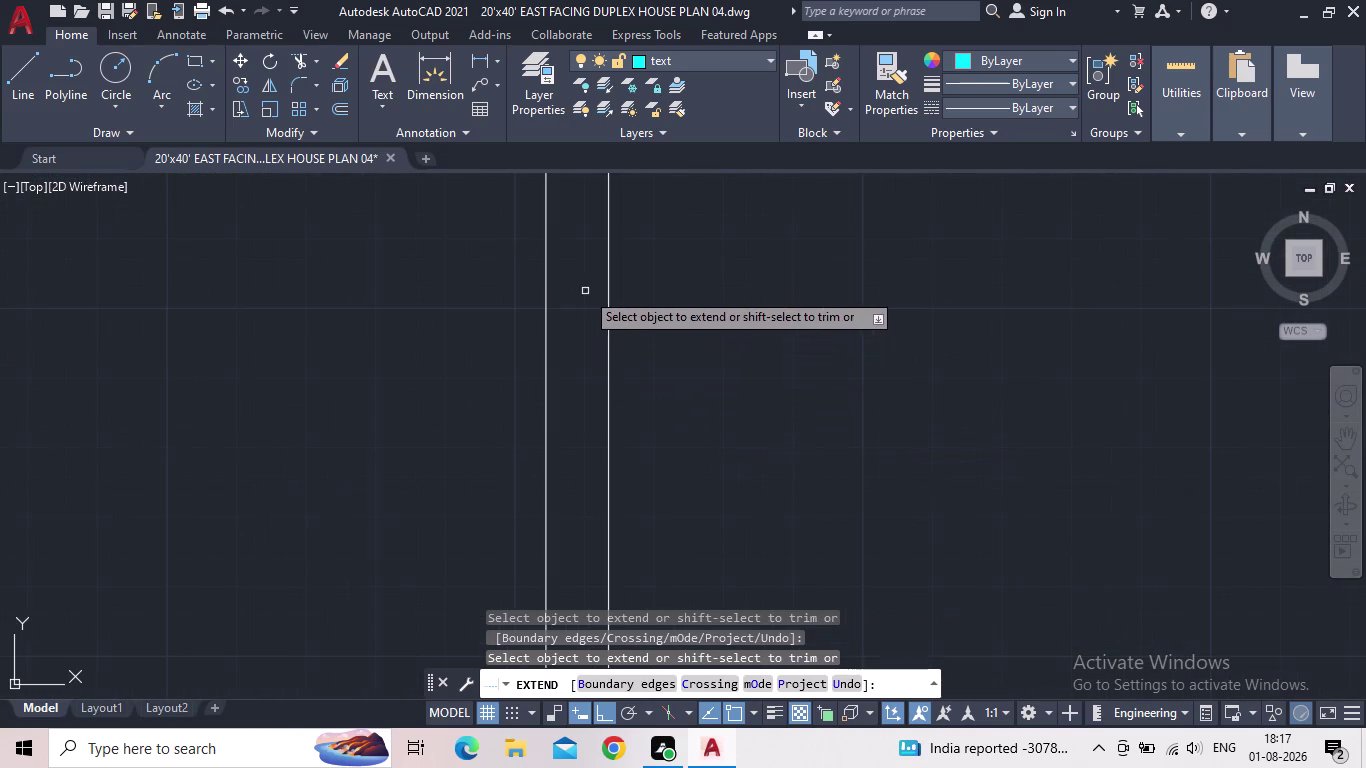
middle_drag(679, 459, 882, 636)
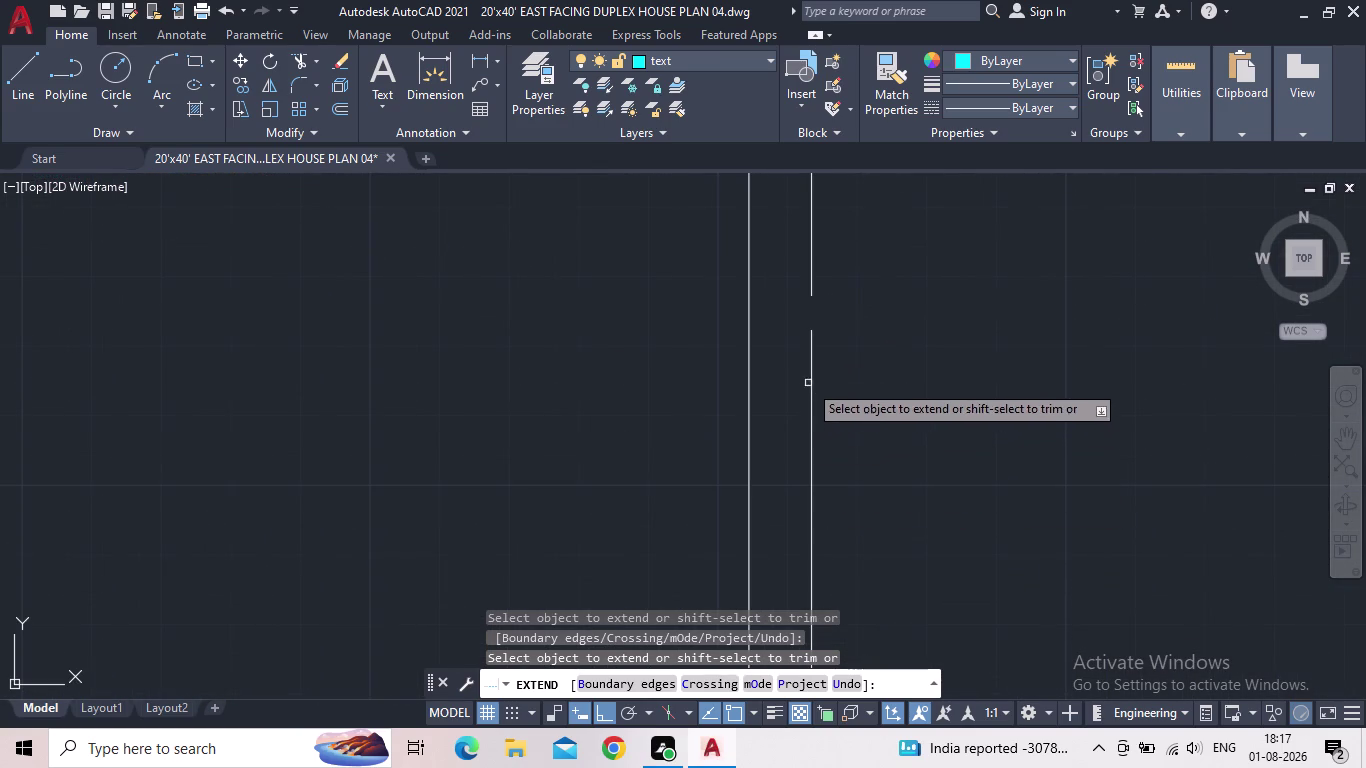
Extend the broken vertical, inner right and inner left wall lines across their gaps.
click(812, 281)
middle_drag(887, 348, 878, 545)
scroll(down, 3)
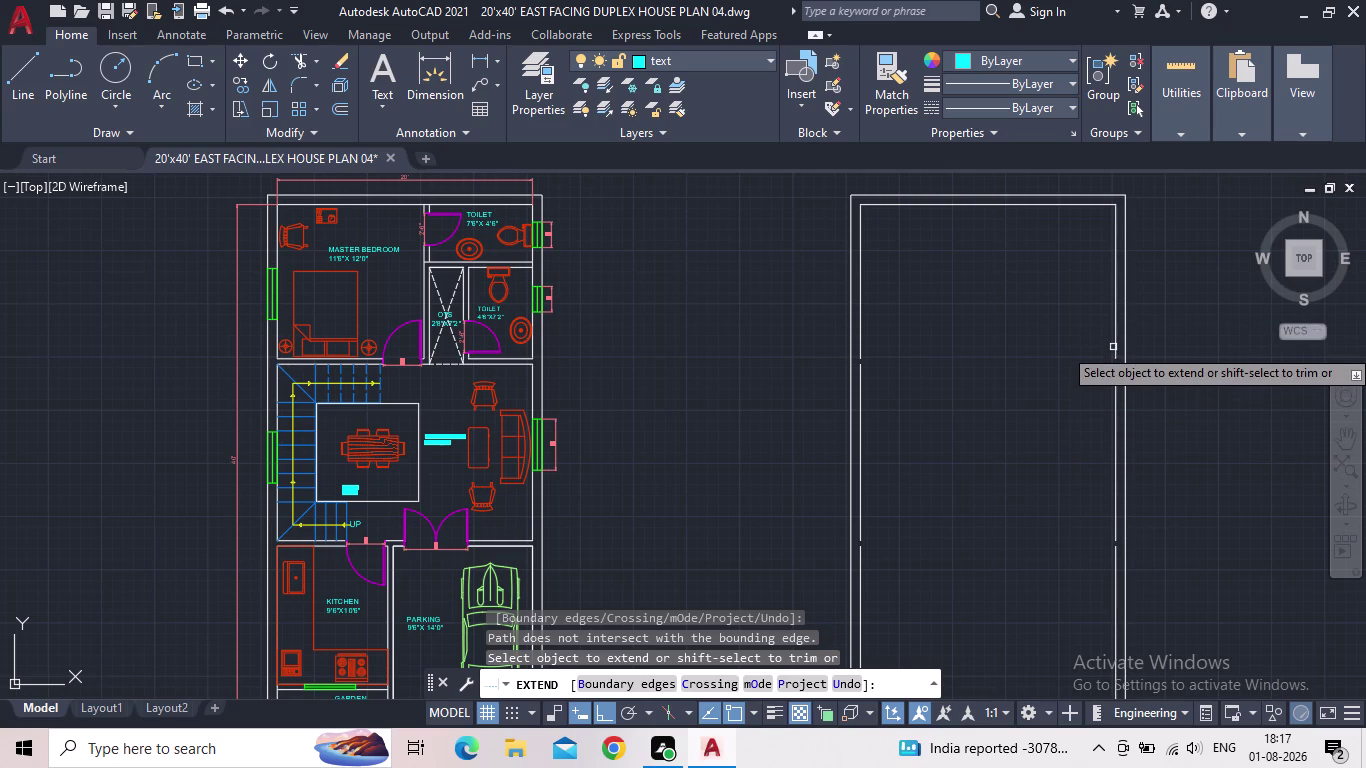
click(1118, 377)
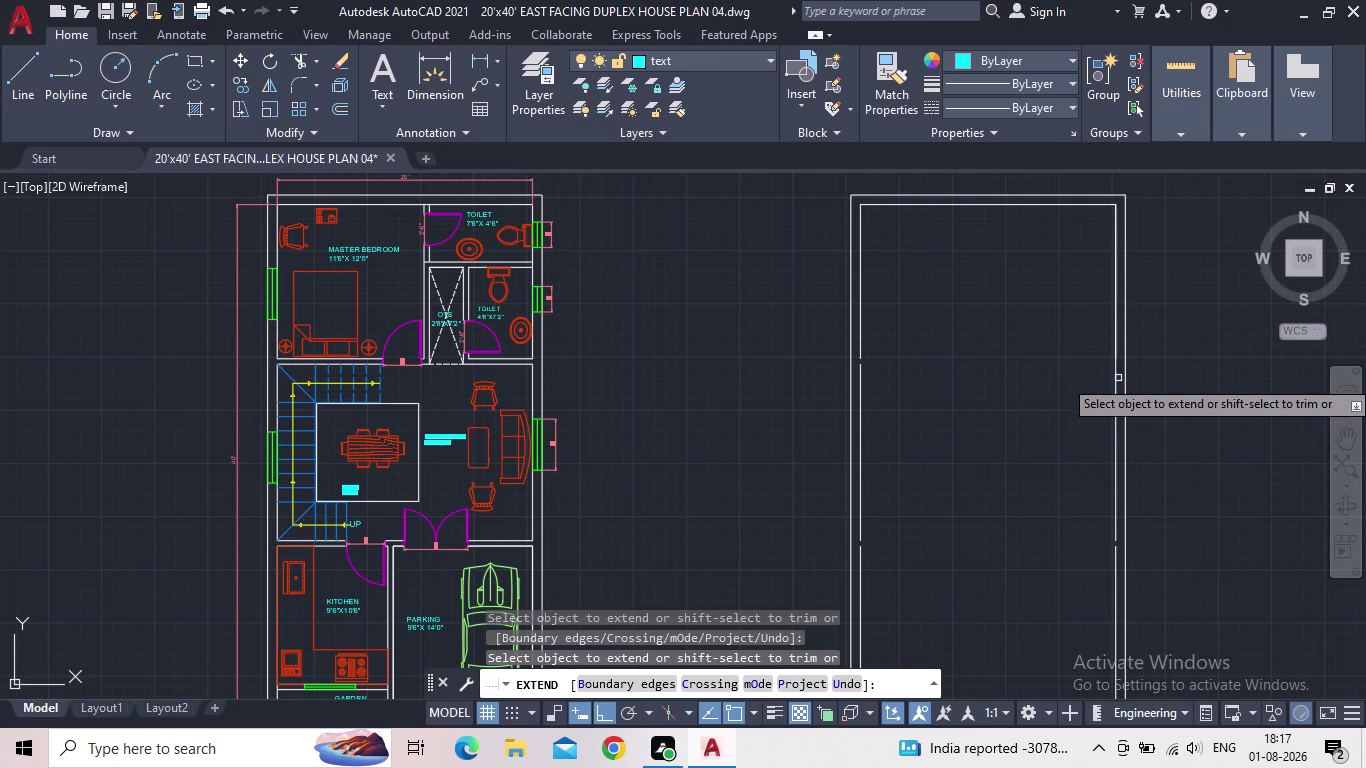
click(1115, 565)
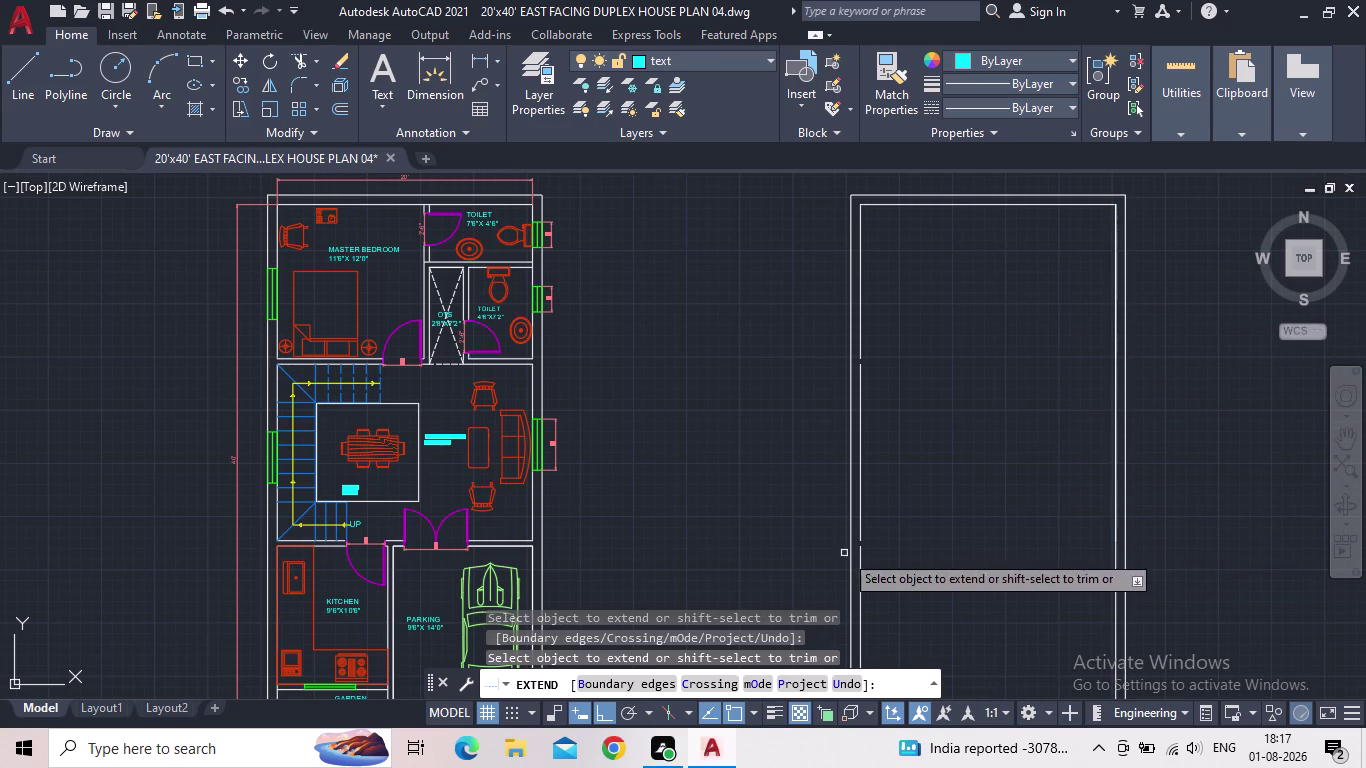
click(863, 561)
scroll(down, 3)
middle_click(954, 521)
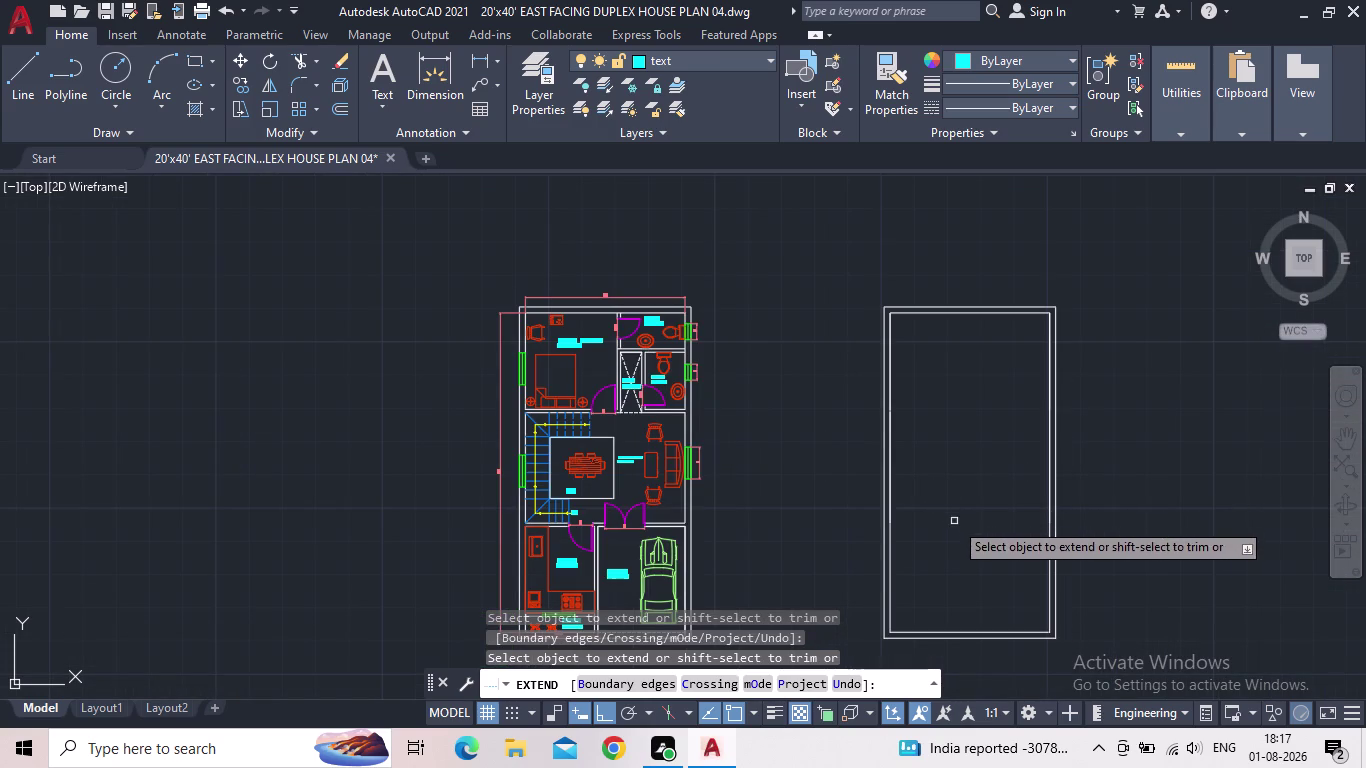
key(Escape)
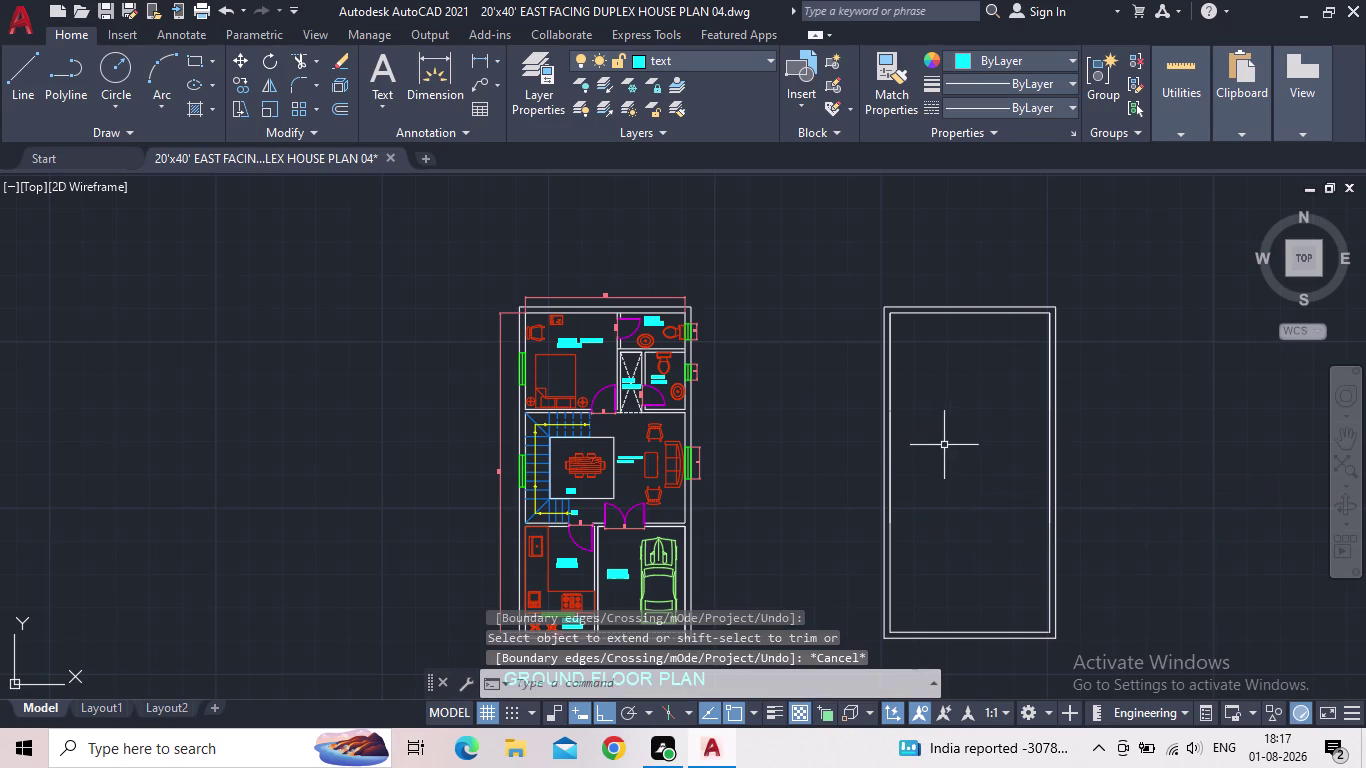
middle_drag(967, 426, 867, 318)
scroll(up, 3)
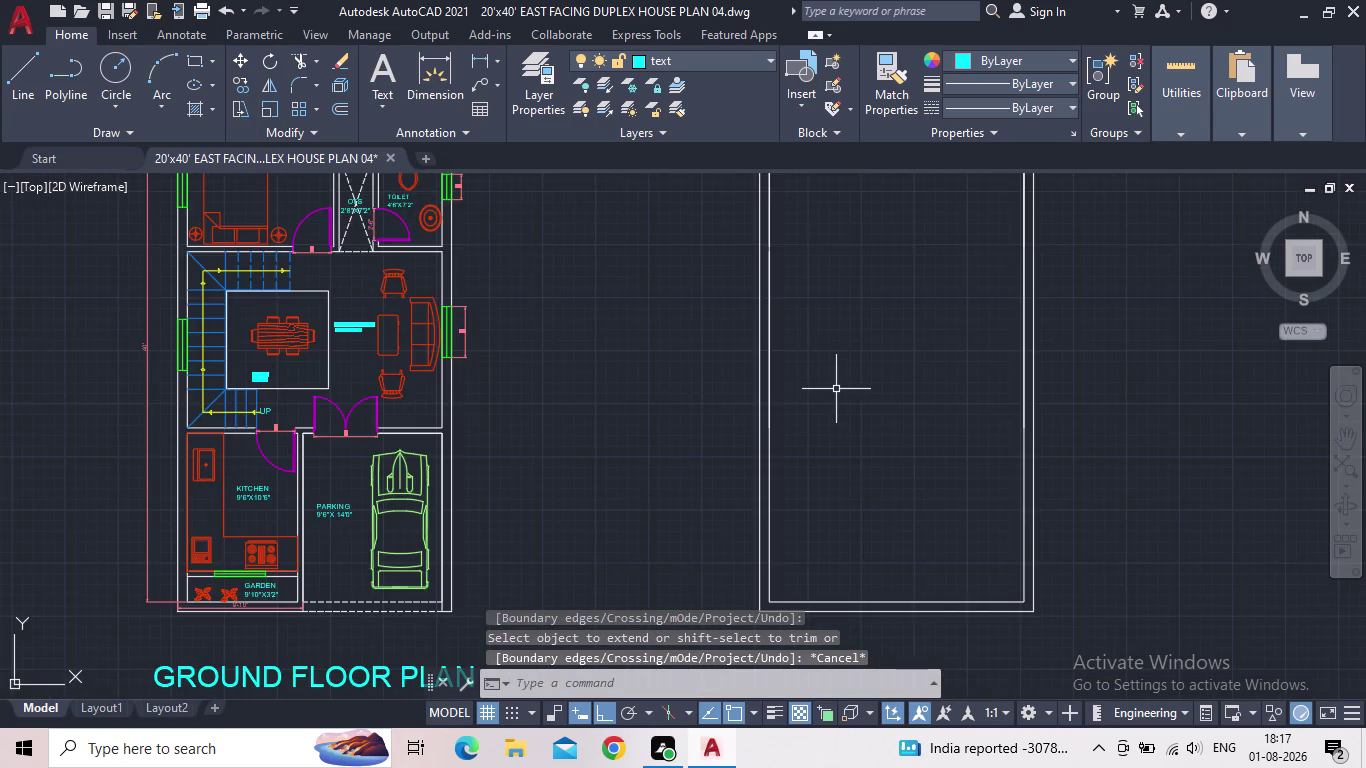
middle_drag(842, 390, 851, 401)
scroll(up, 3)
scroll(down, 3)
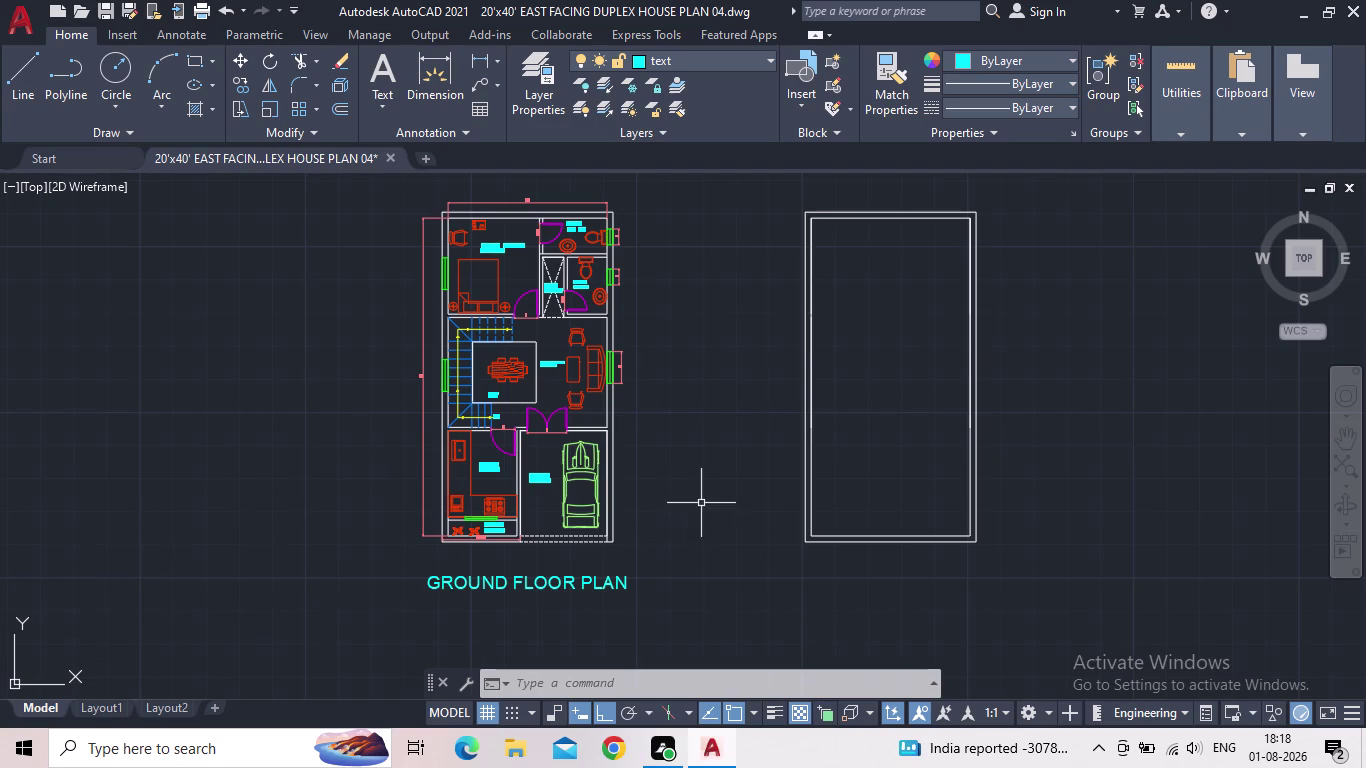
scroll(up, 3)
scroll(up, 3)
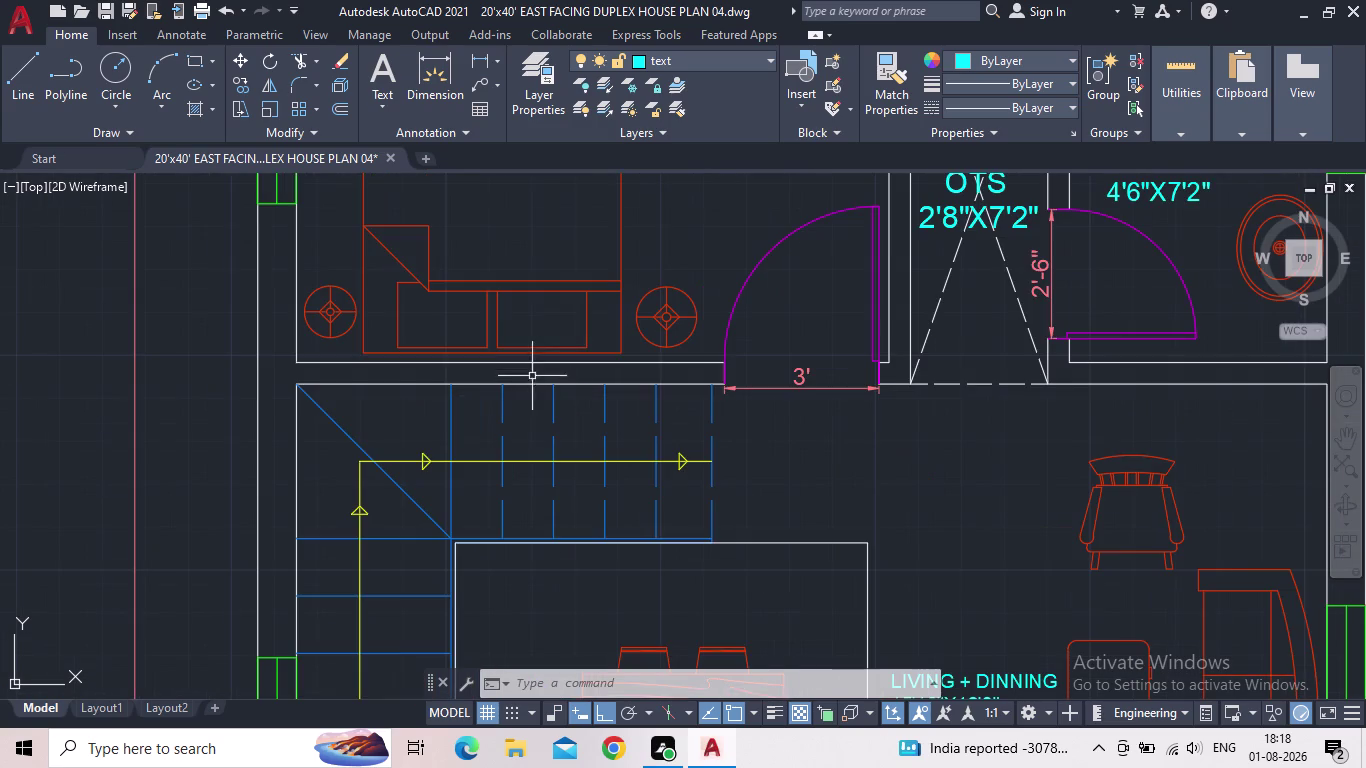
click(528, 383)
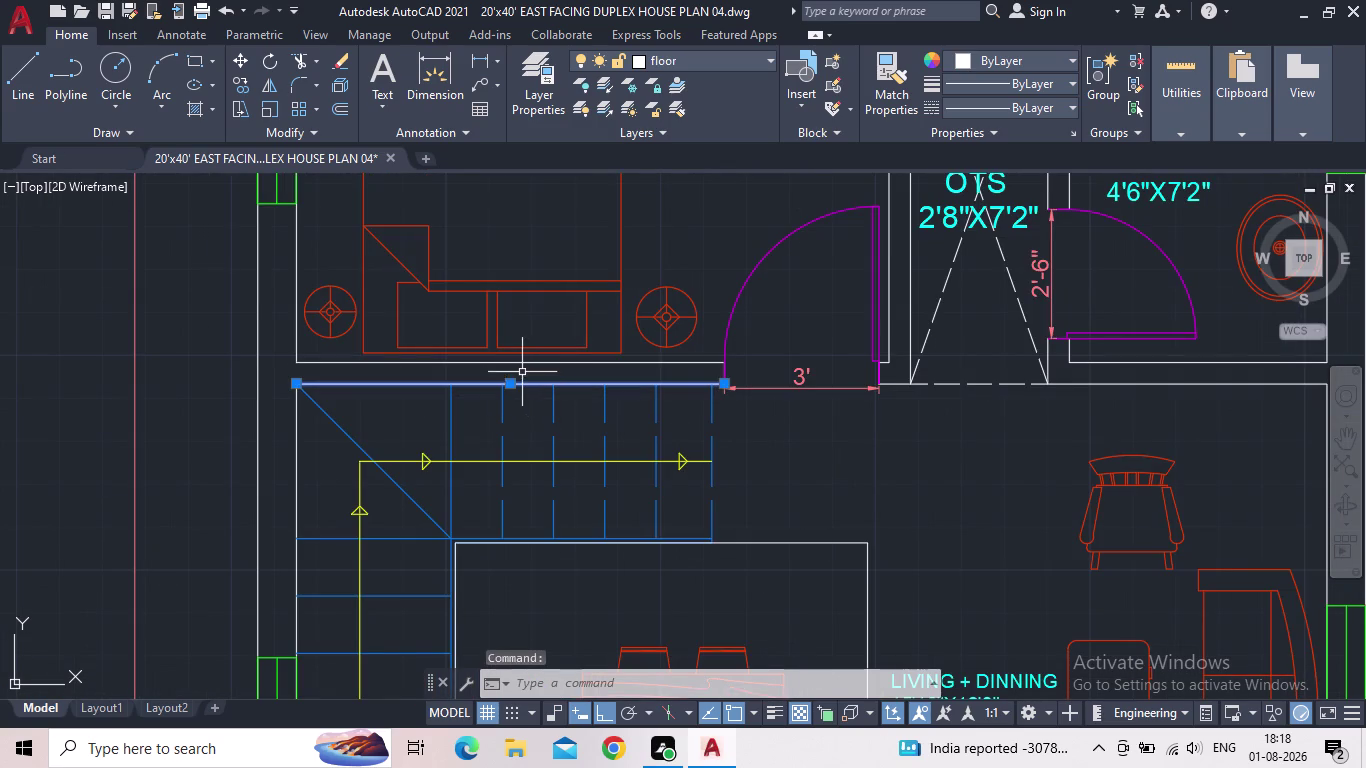
click(521, 364)
scroll(down, 3)
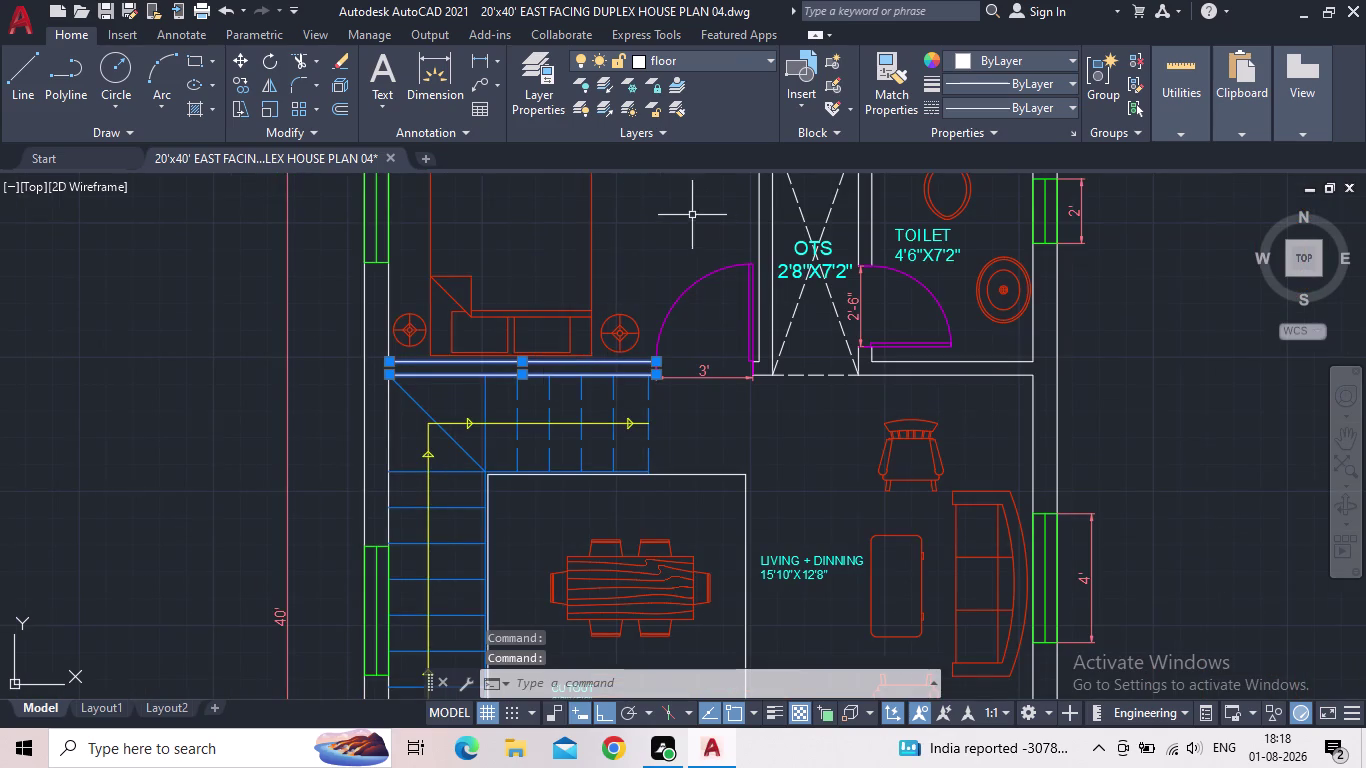
middle_drag(673, 222, 608, 300)
scroll(down, 3)
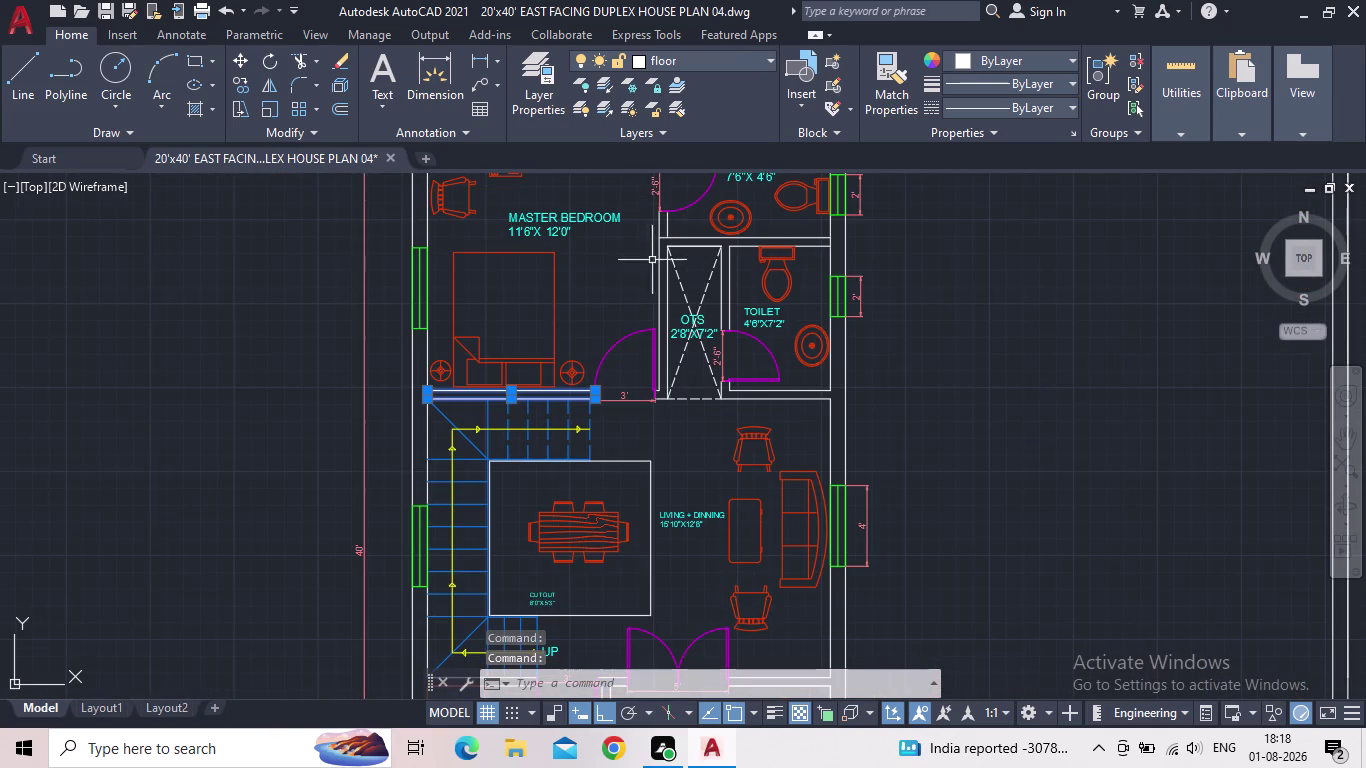
scroll(up, 3)
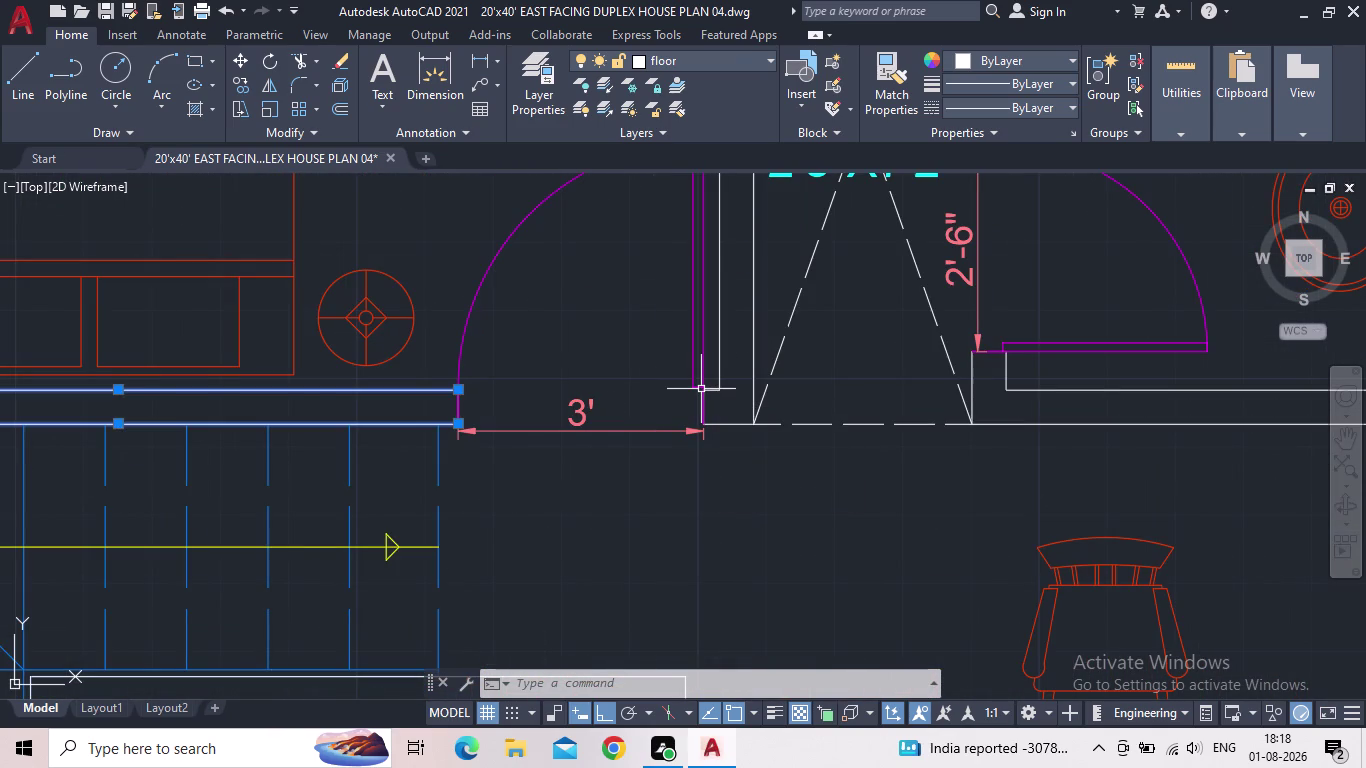
scroll(down, 3)
scroll(down, 3)
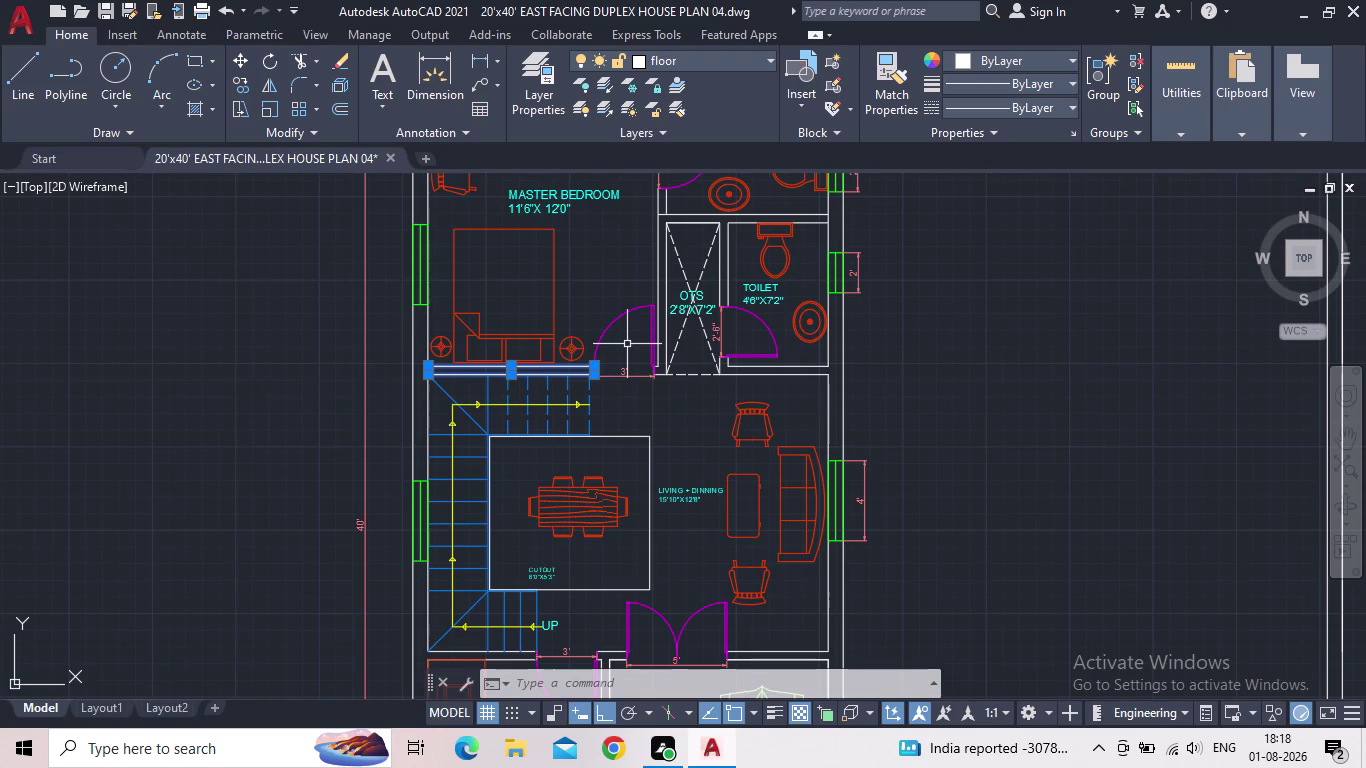
click(599, 329)
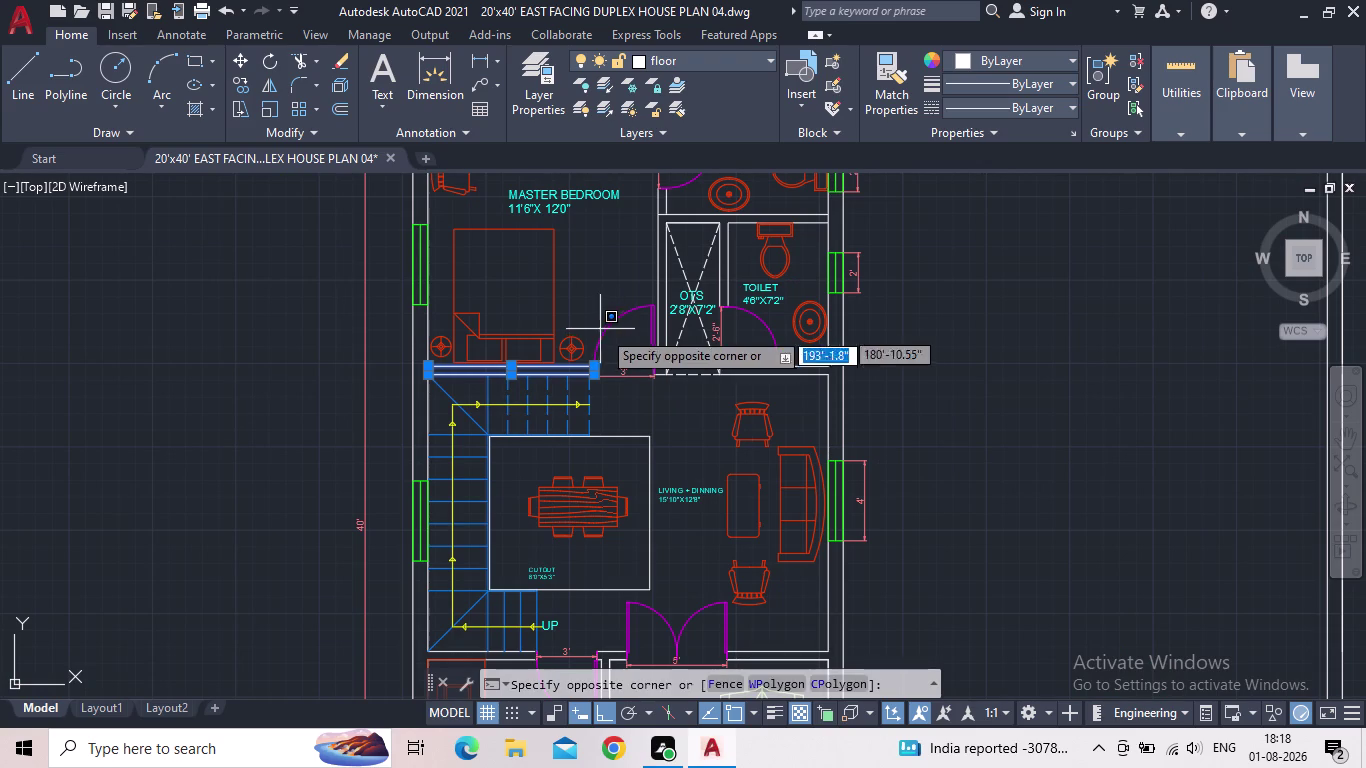
click(612, 331)
click(610, 332)
click(603, 332)
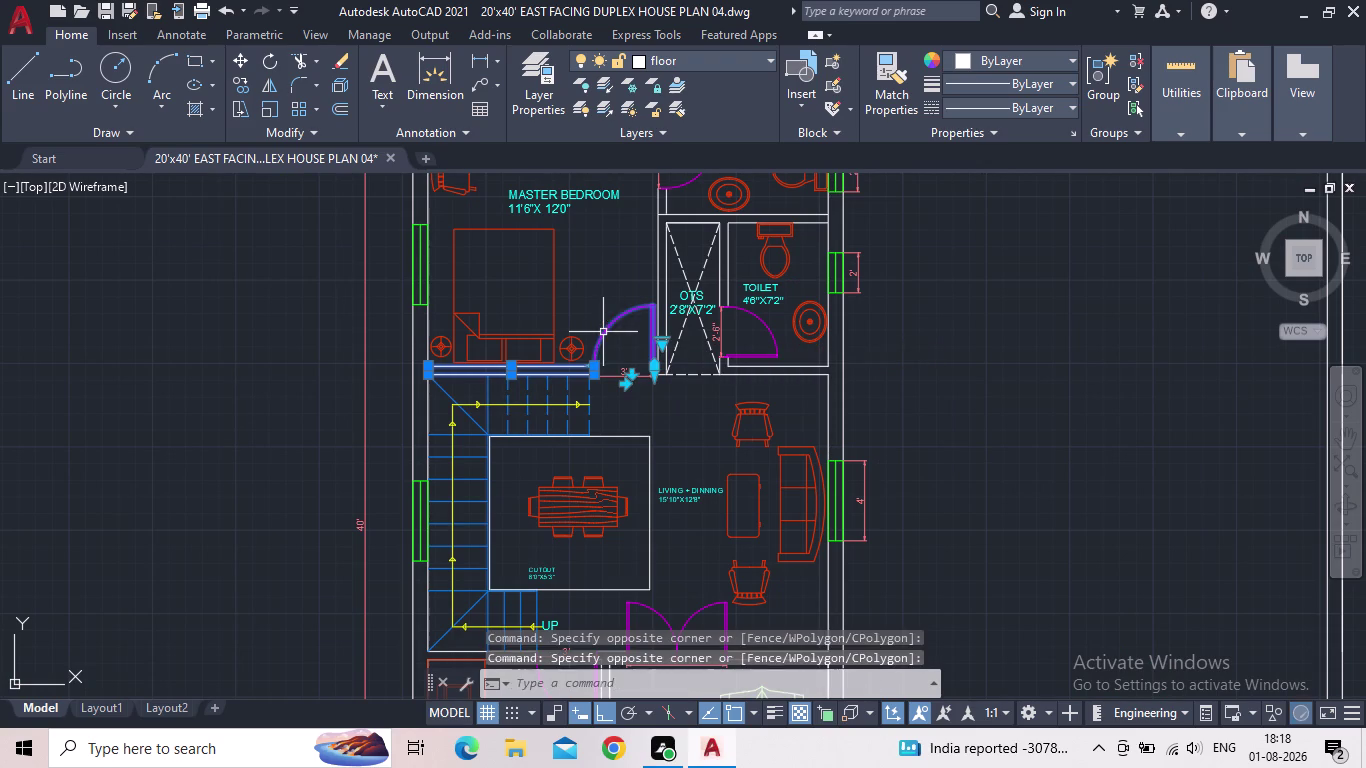
middle_drag(617, 337, 581, 402)
scroll(up, 3)
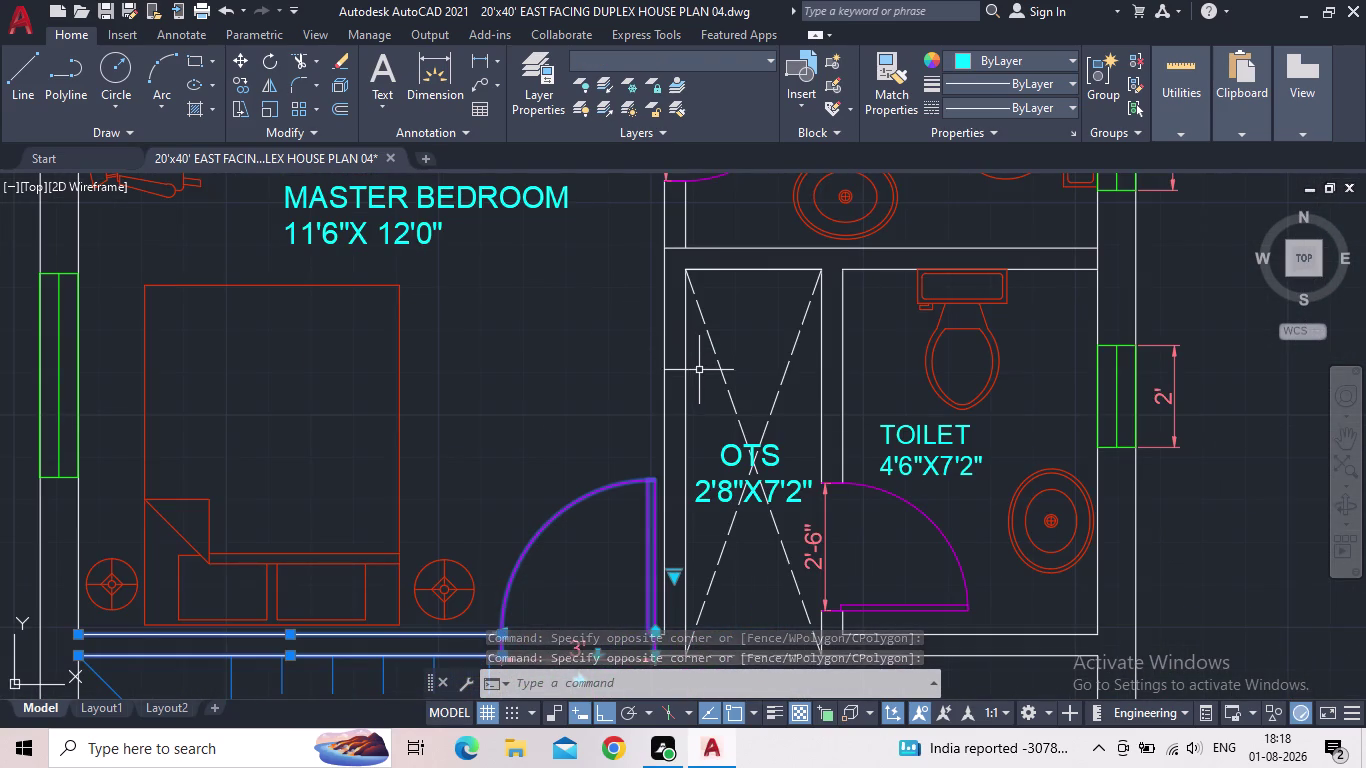
scroll(down, 3)
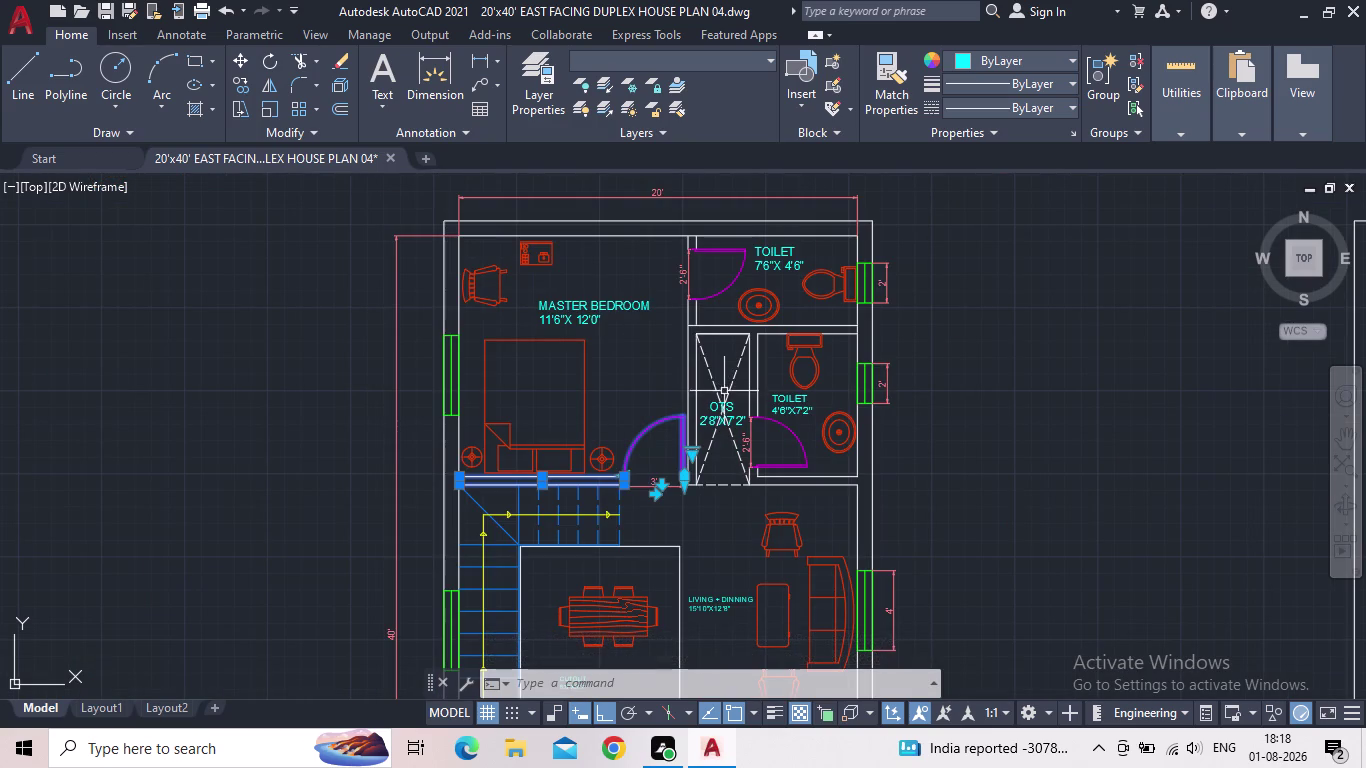
middle_drag(830, 458, 906, 291)
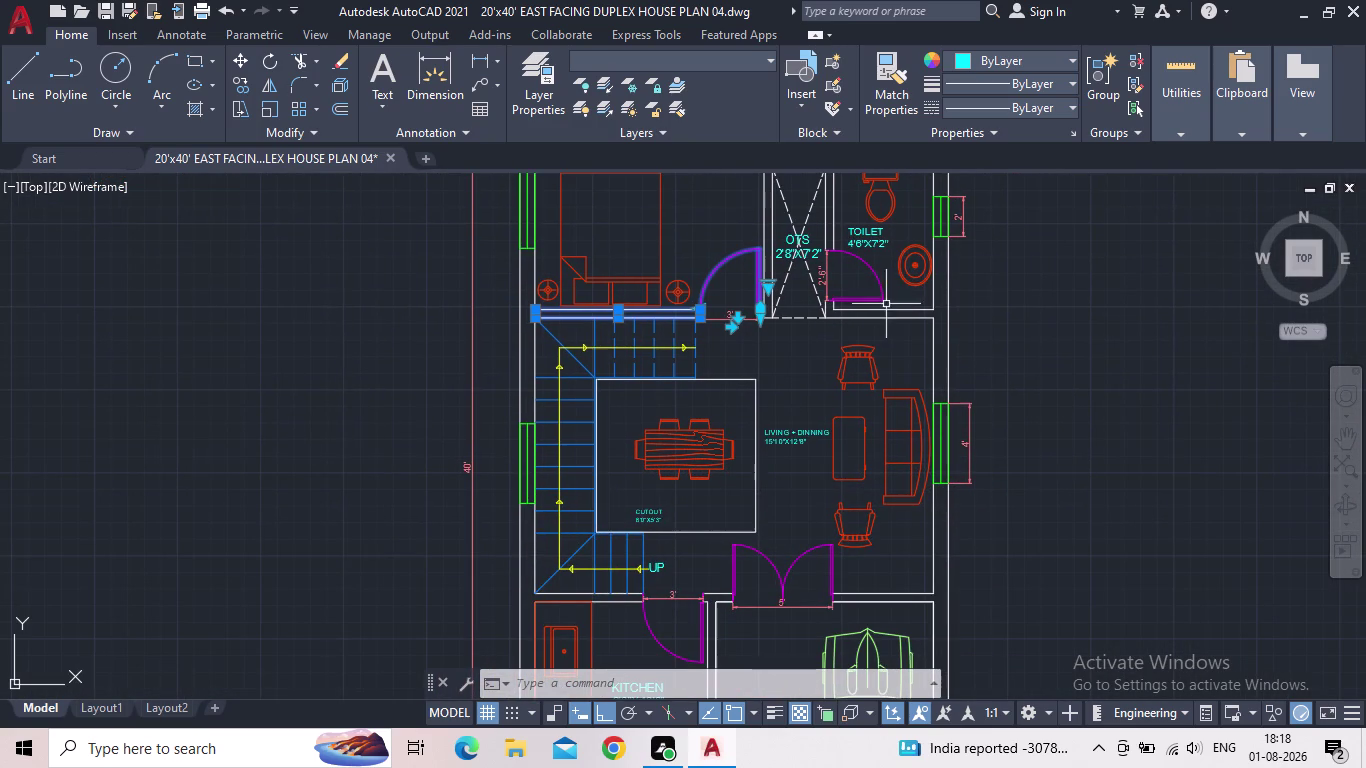
drag(889, 337, 878, 329)
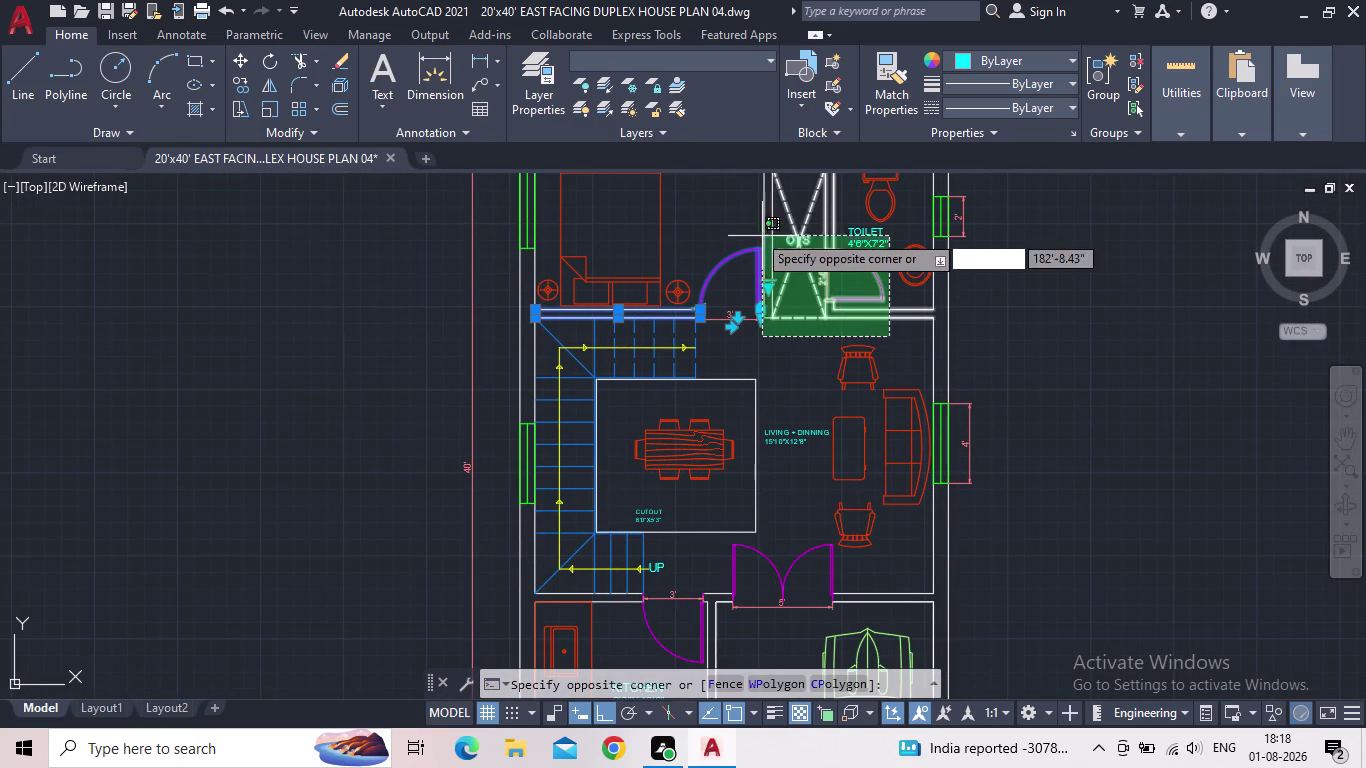
middle_drag(704, 216, 849, 380)
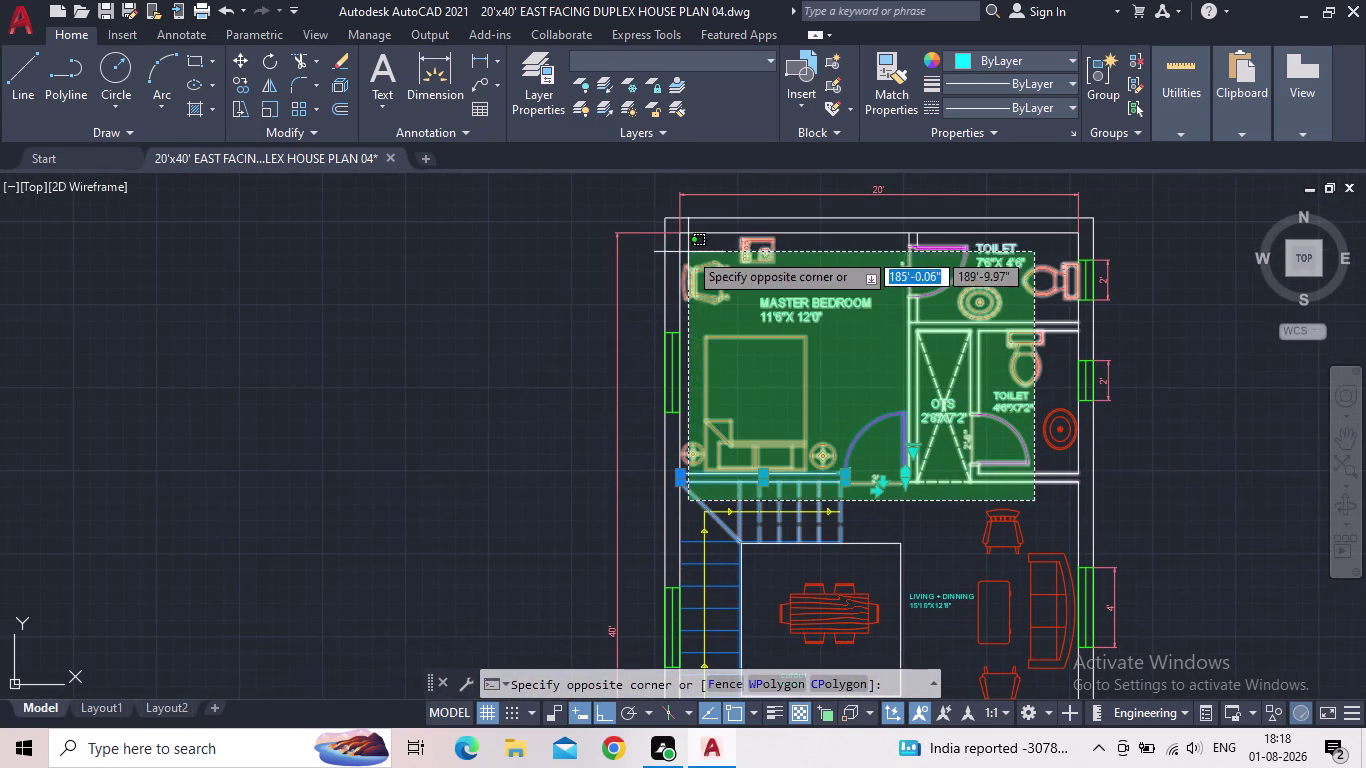
click(682, 227)
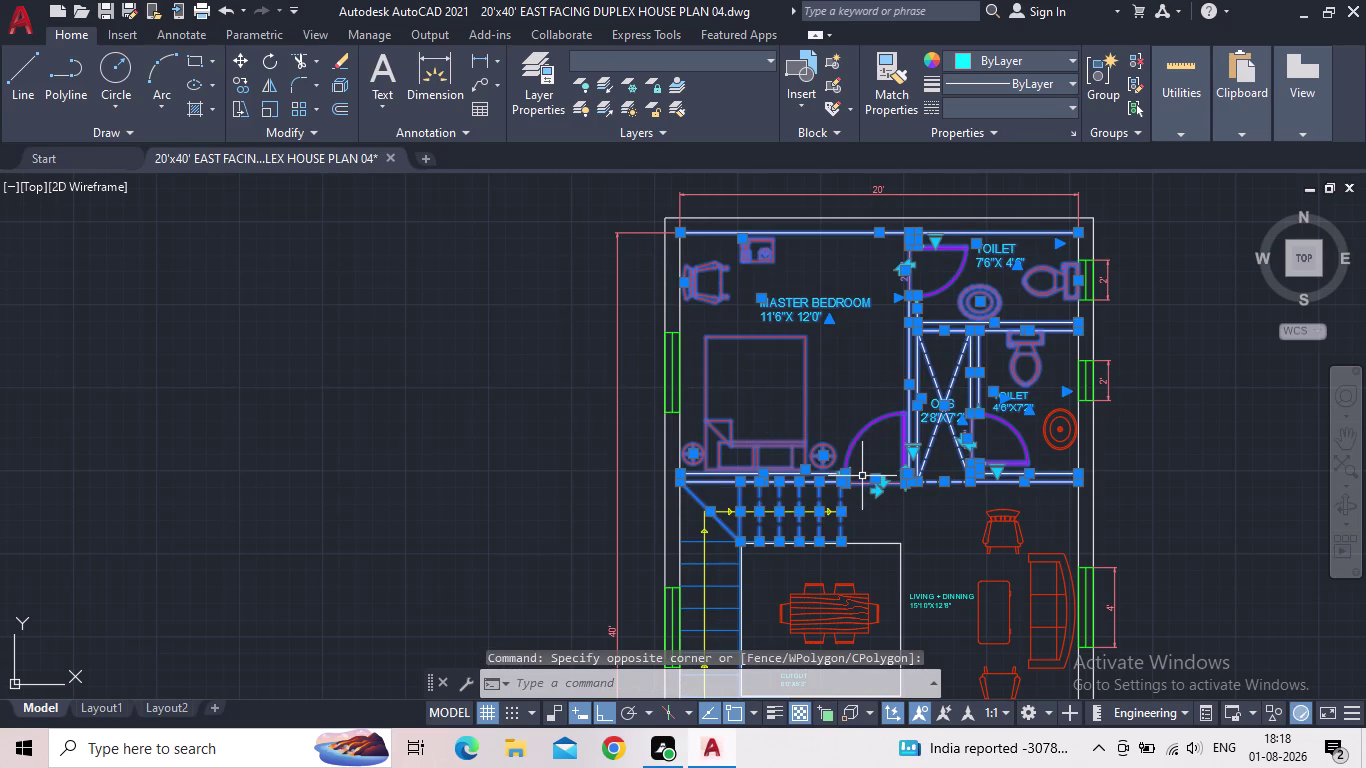
key(Escape)
scroll(down, 3)
Delete the leftover blue rectangle outline beside the ground floor plan.
middle_drag(916, 525, 921, 390)
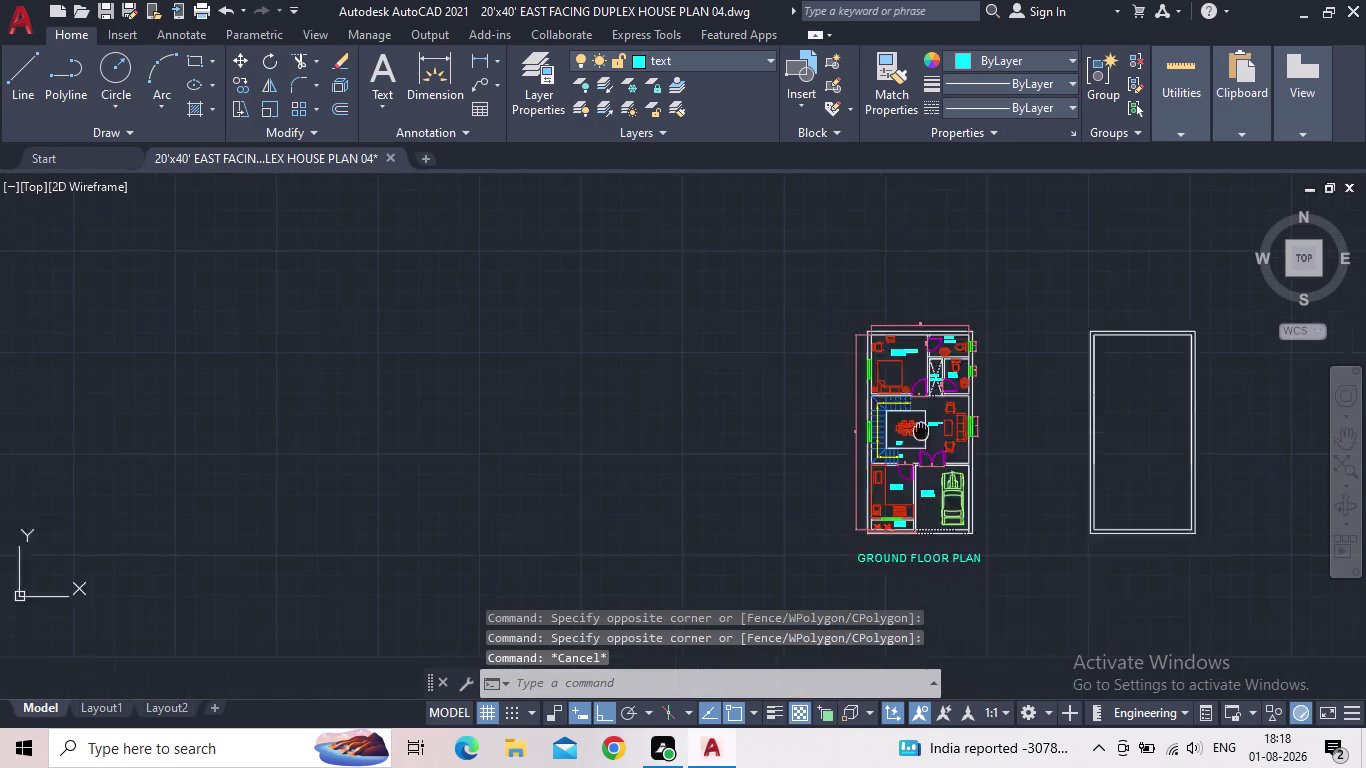
middle_drag(921, 390, 916, 309)
scroll(up, 3)
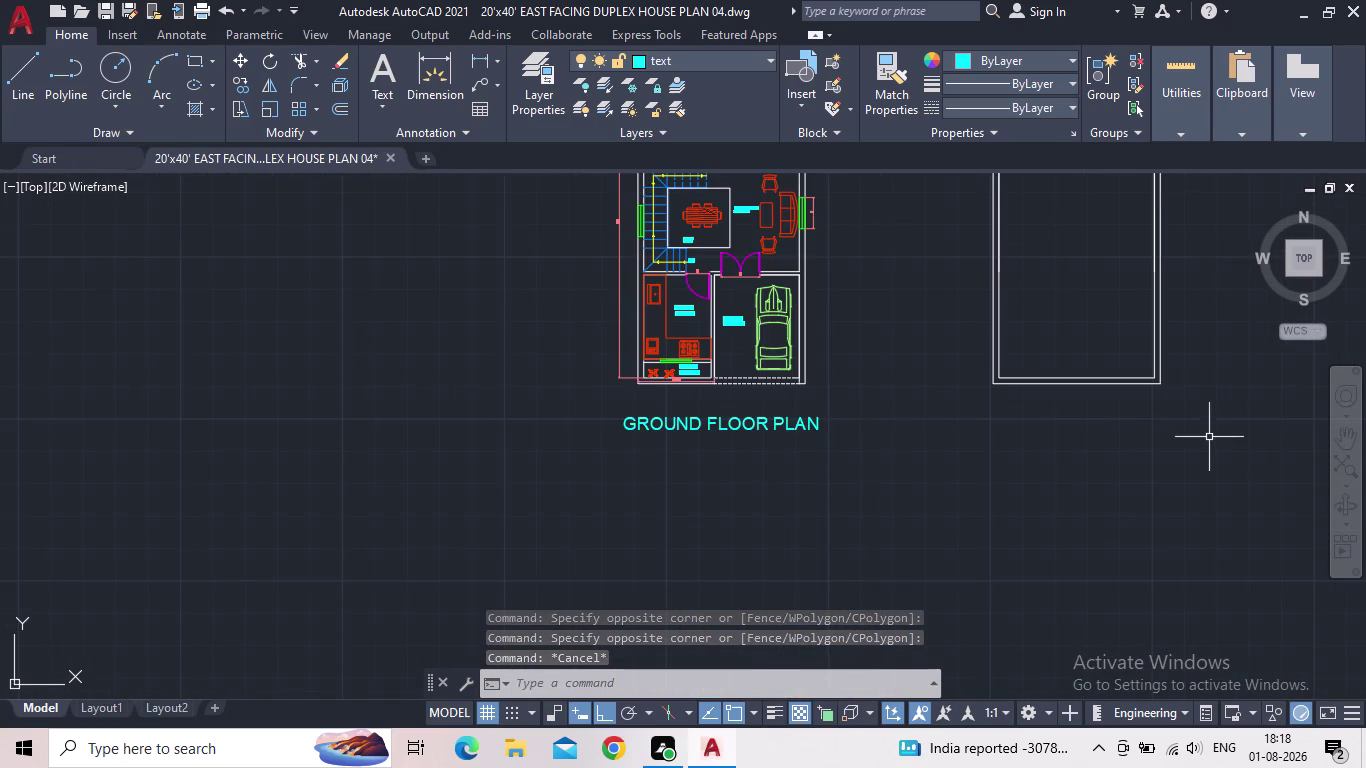
middle_drag(1170, 401, 1191, 582)
drag(1198, 579, 1190, 569)
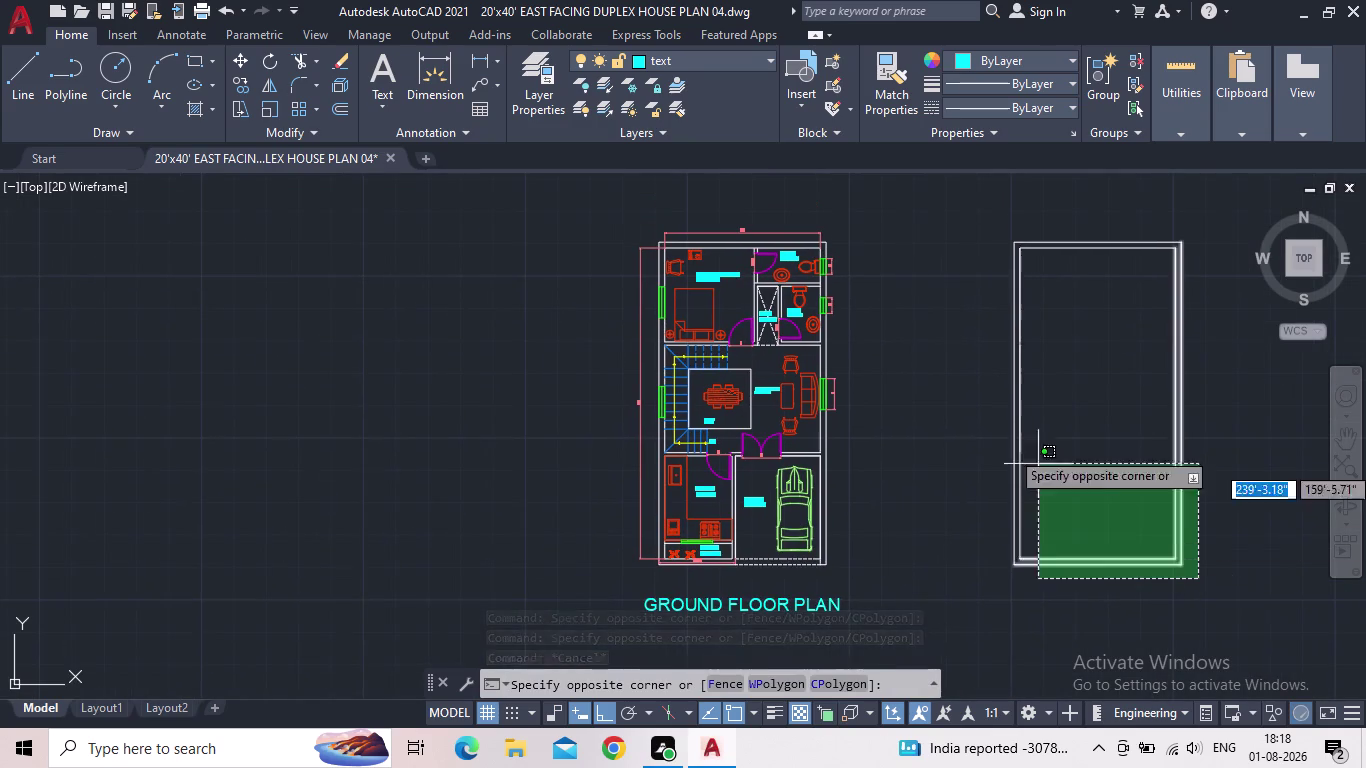
click(936, 237)
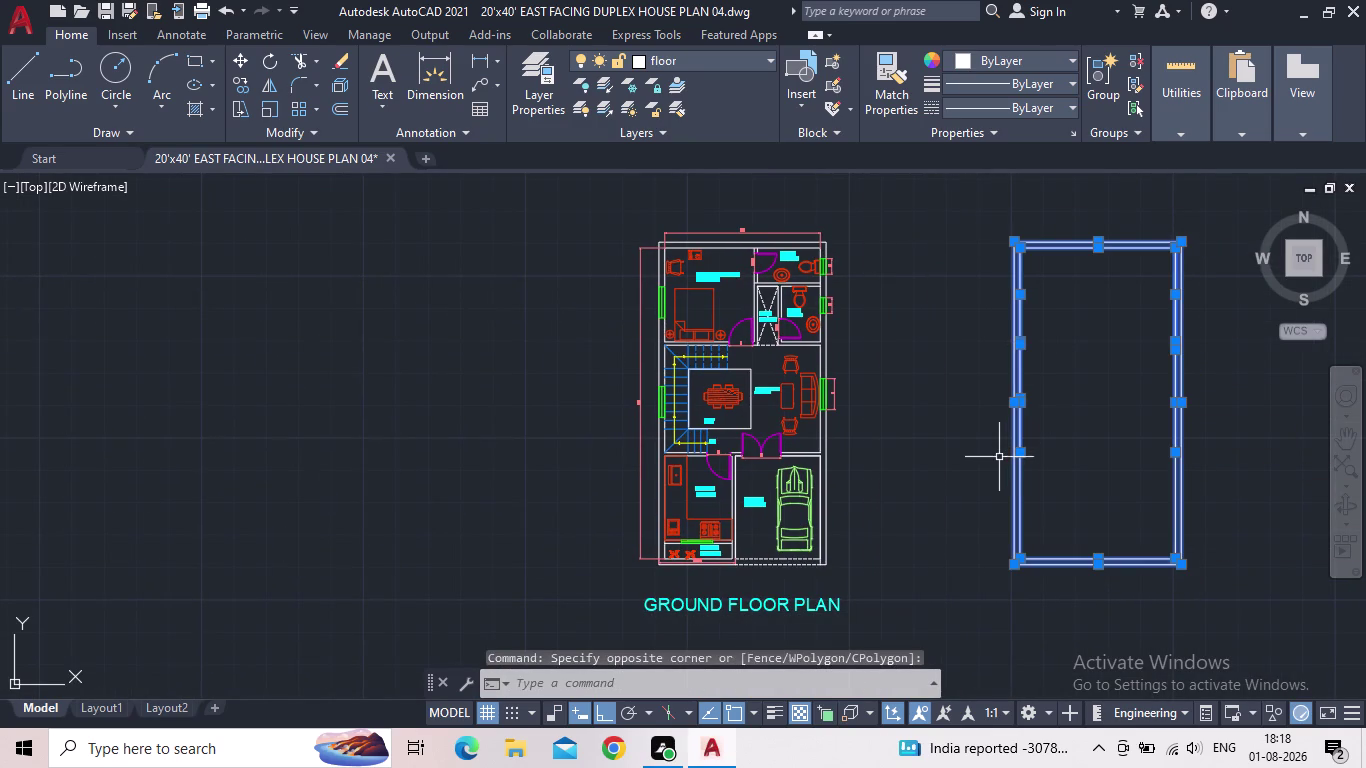
key(Delete)
scroll(up, 3)
Window-select the entire ground floor plan and start COPY from its bottom-left corner.
drag(840, 587, 741, 543)
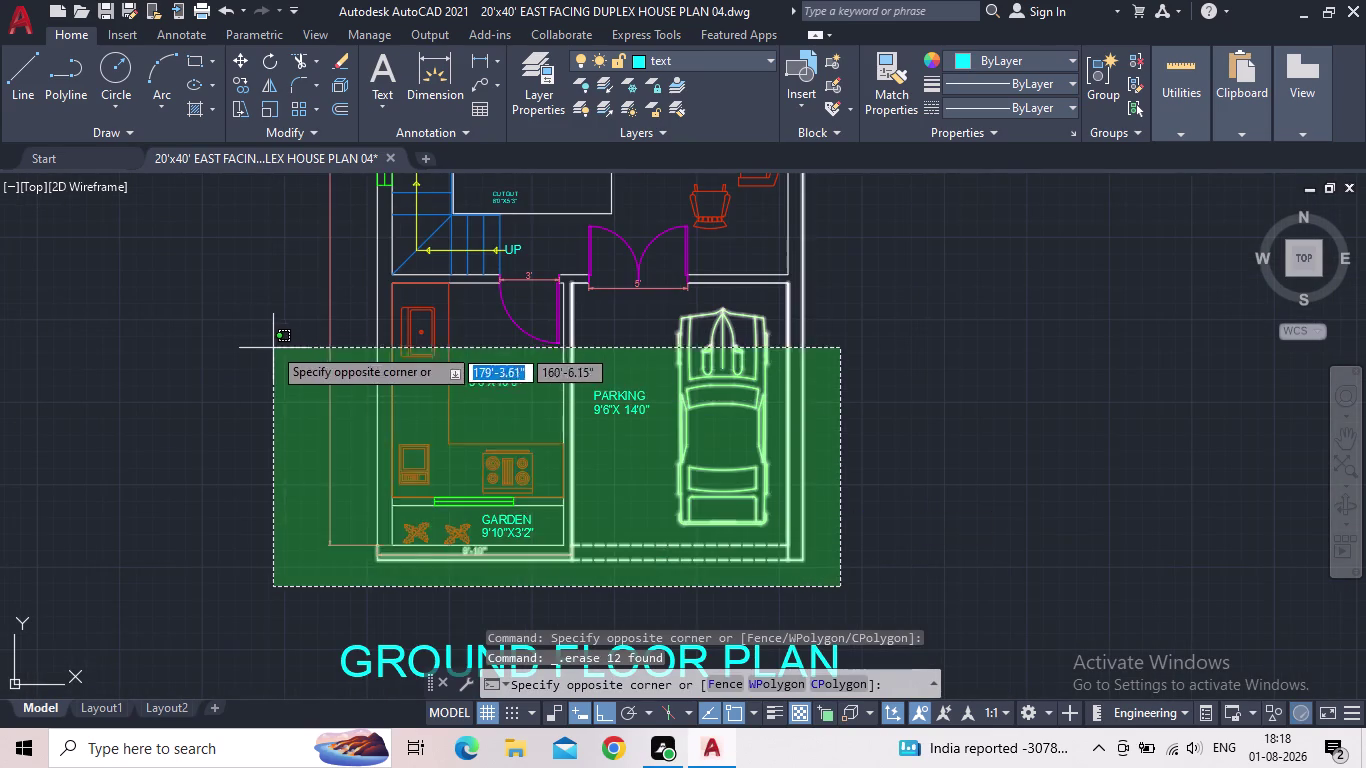
middle_drag(284, 343, 574, 523)
scroll(down, 3)
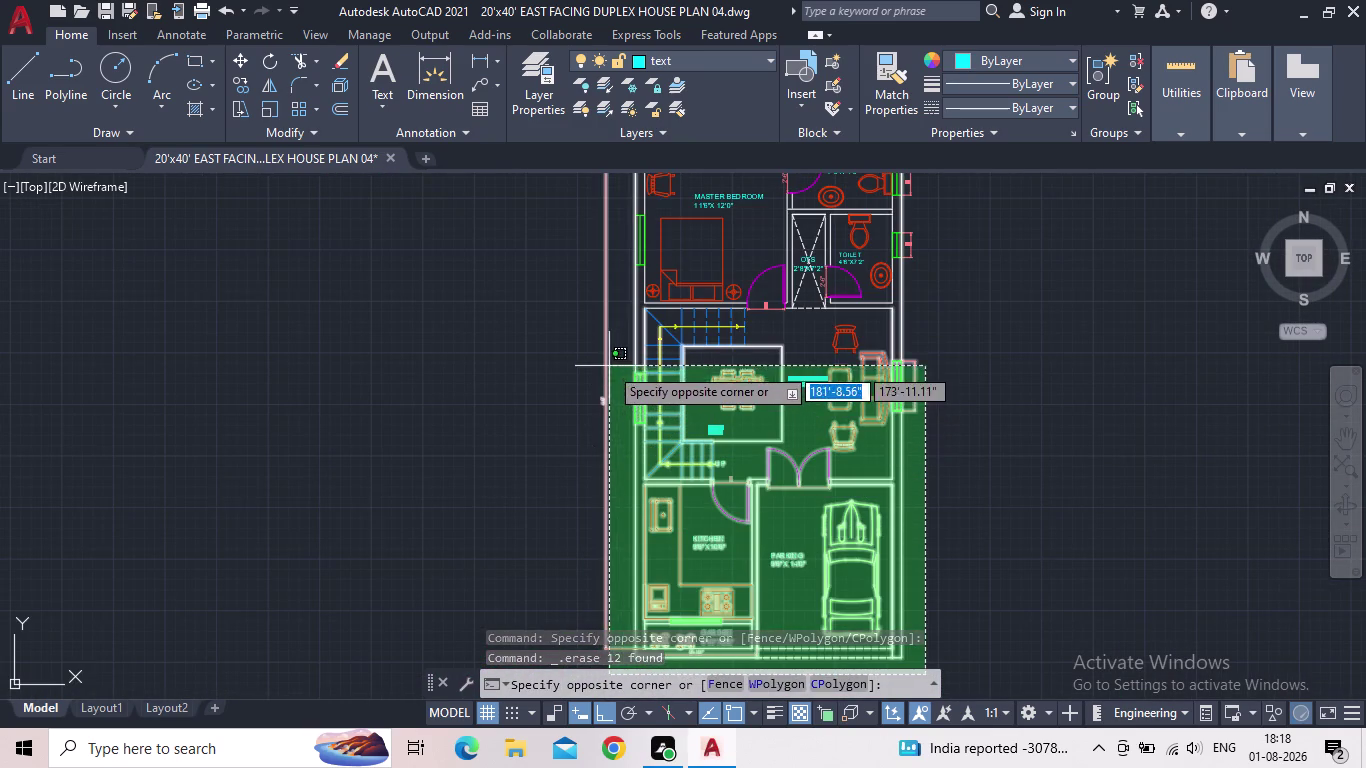
middle_drag(550, 302, 637, 342)
scroll(down, 3)
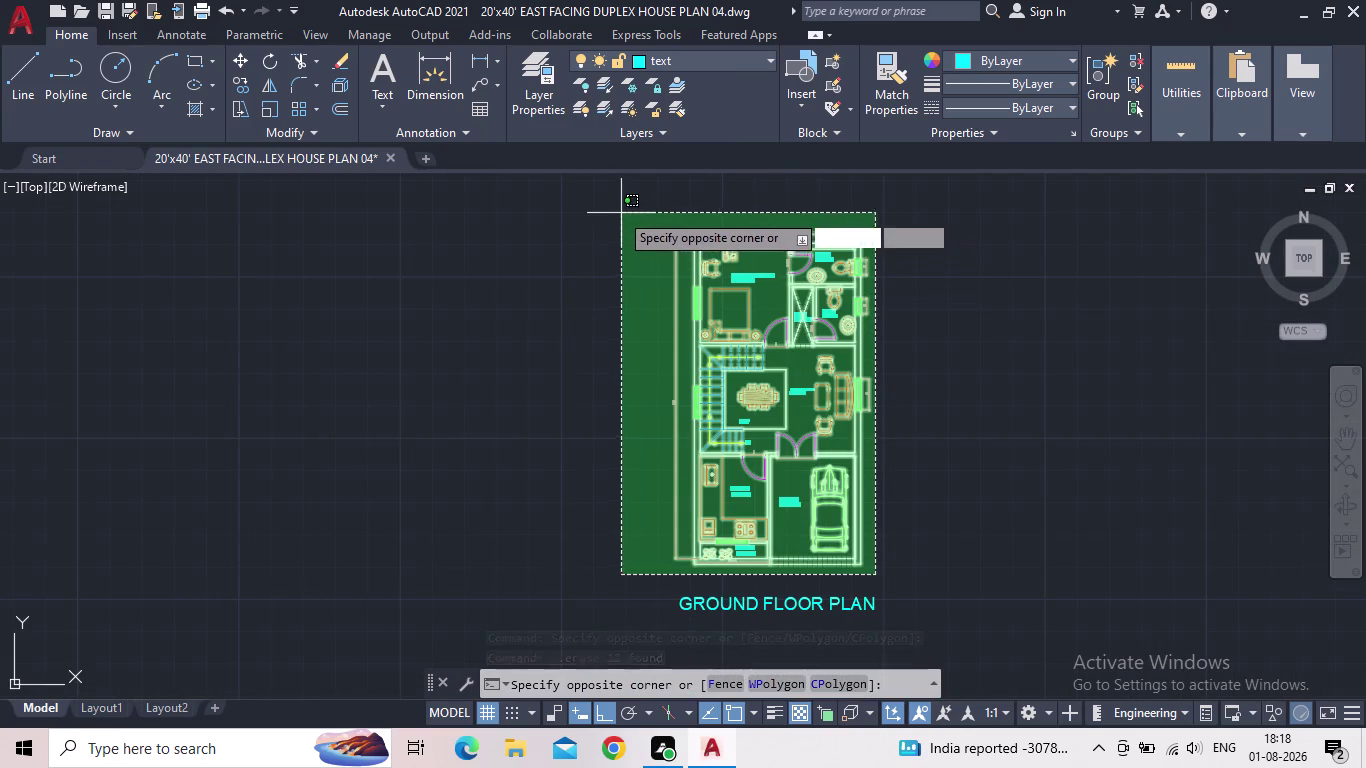
click(630, 212)
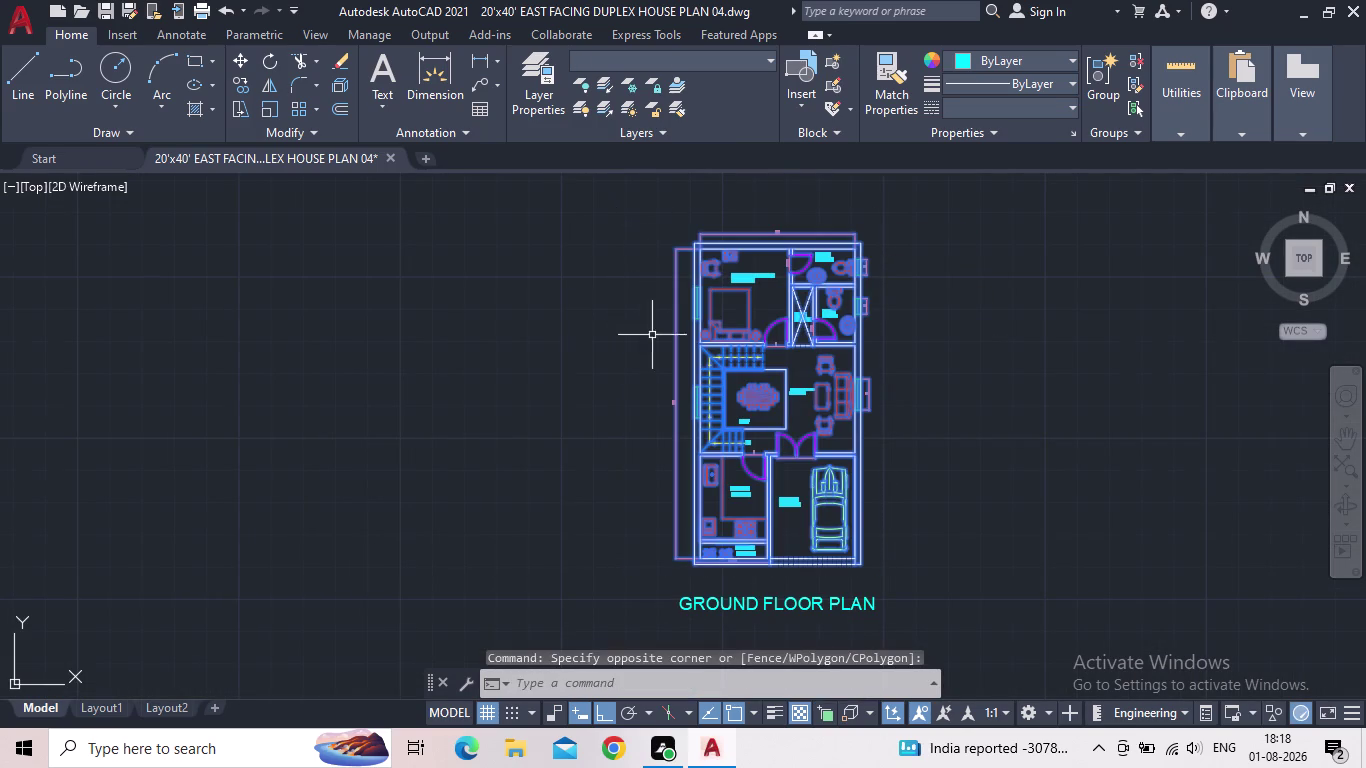
key(c)
key(o)
key(Return)
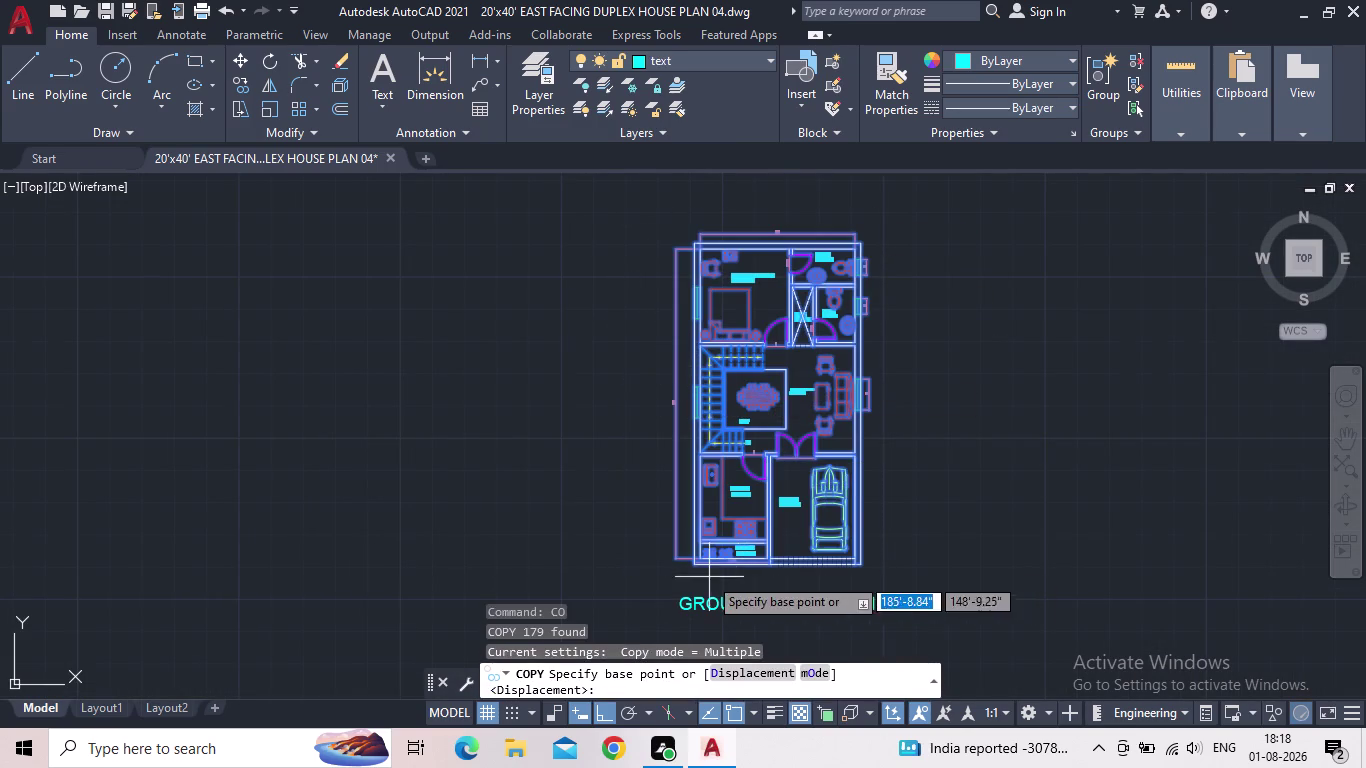
scroll(up, 3)
scroll(up, 3)
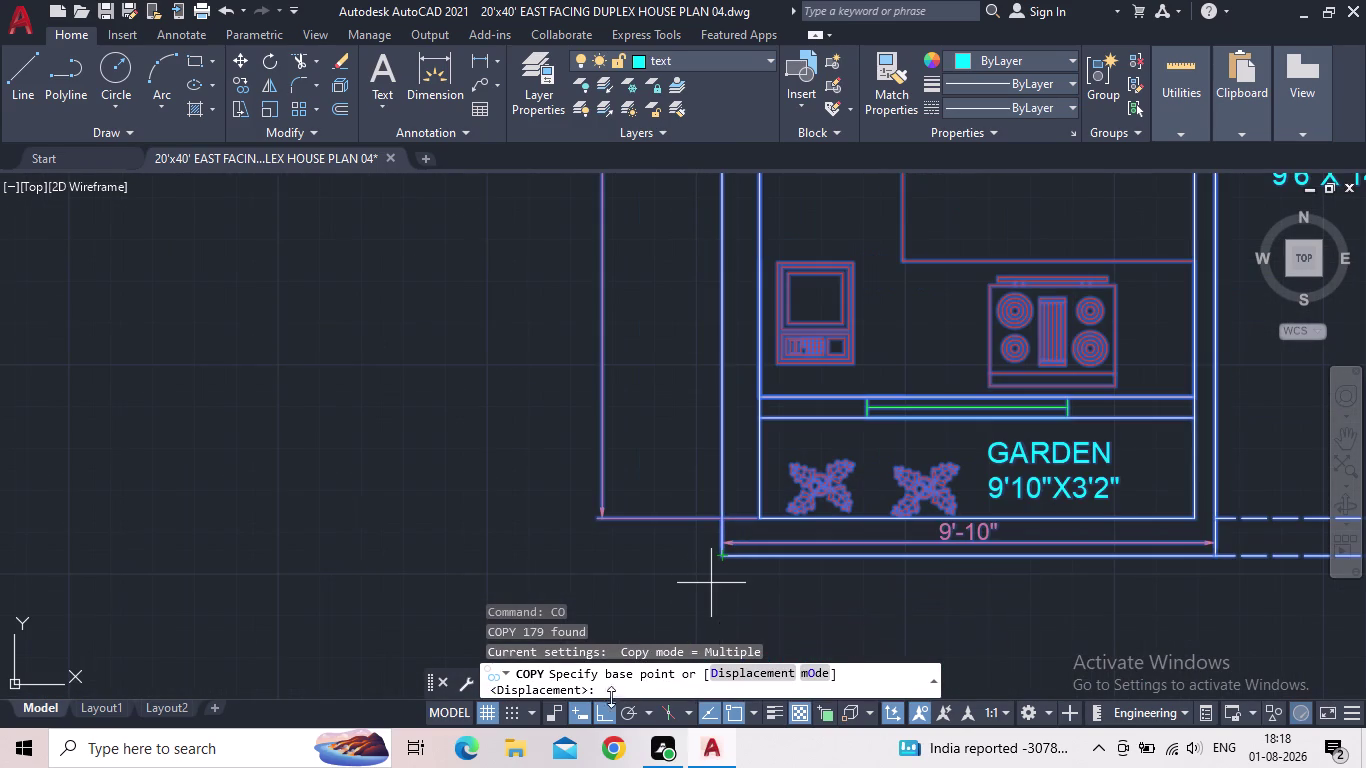
click(723, 555)
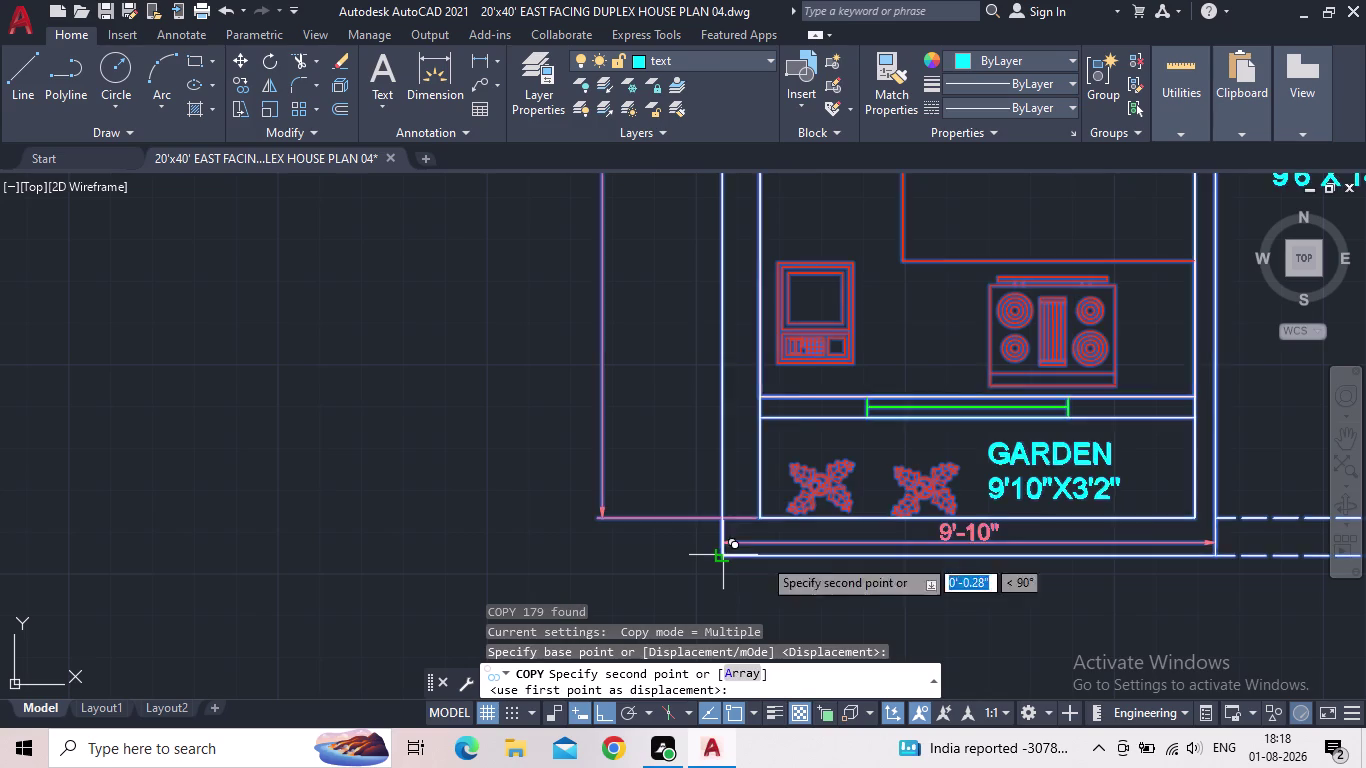
Place the full plan copy in the empty area to the right of the original.
middle_drag(1014, 514, 395, 336)
scroll(down, 3)
middle_drag(951, 348, 729, 381)
scroll(down, 3)
scroll(down, 3)
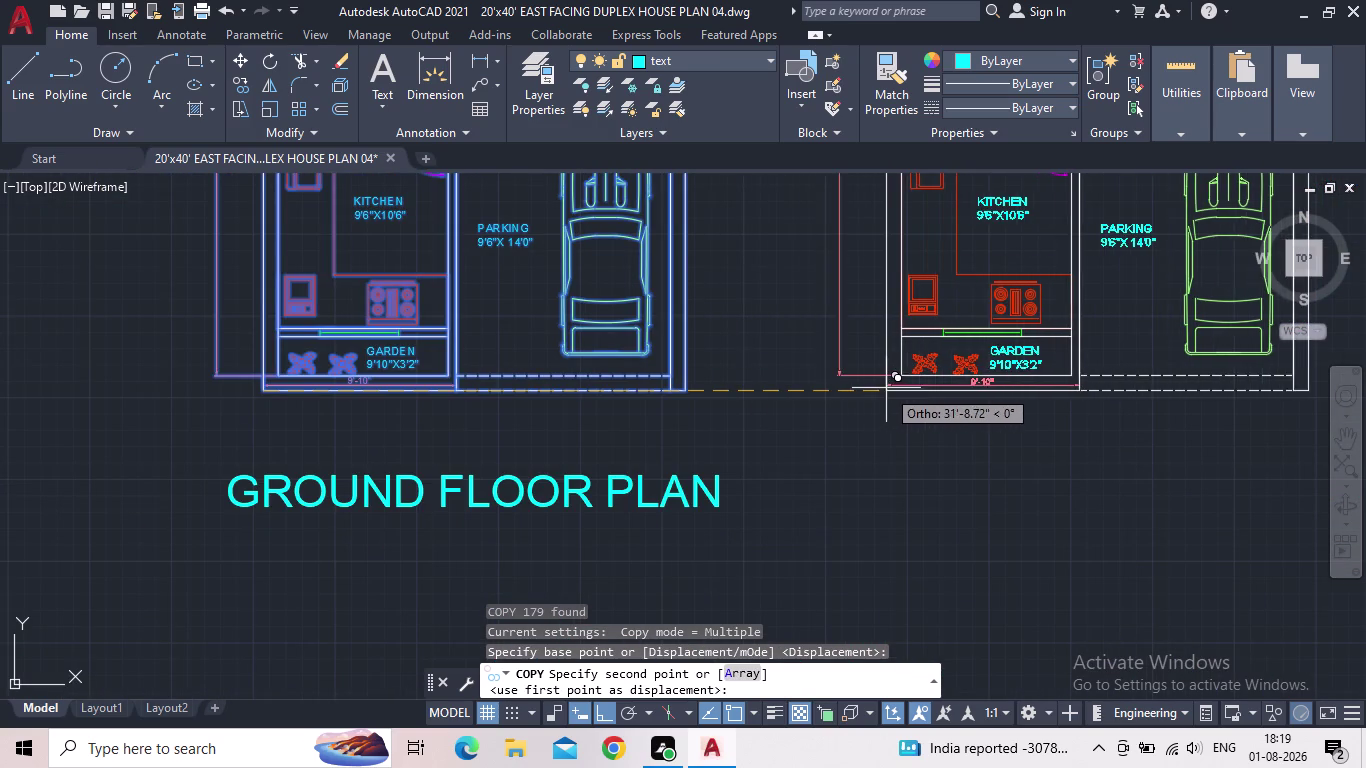
scroll(down, 3)
middle_drag(897, 391, 855, 409)
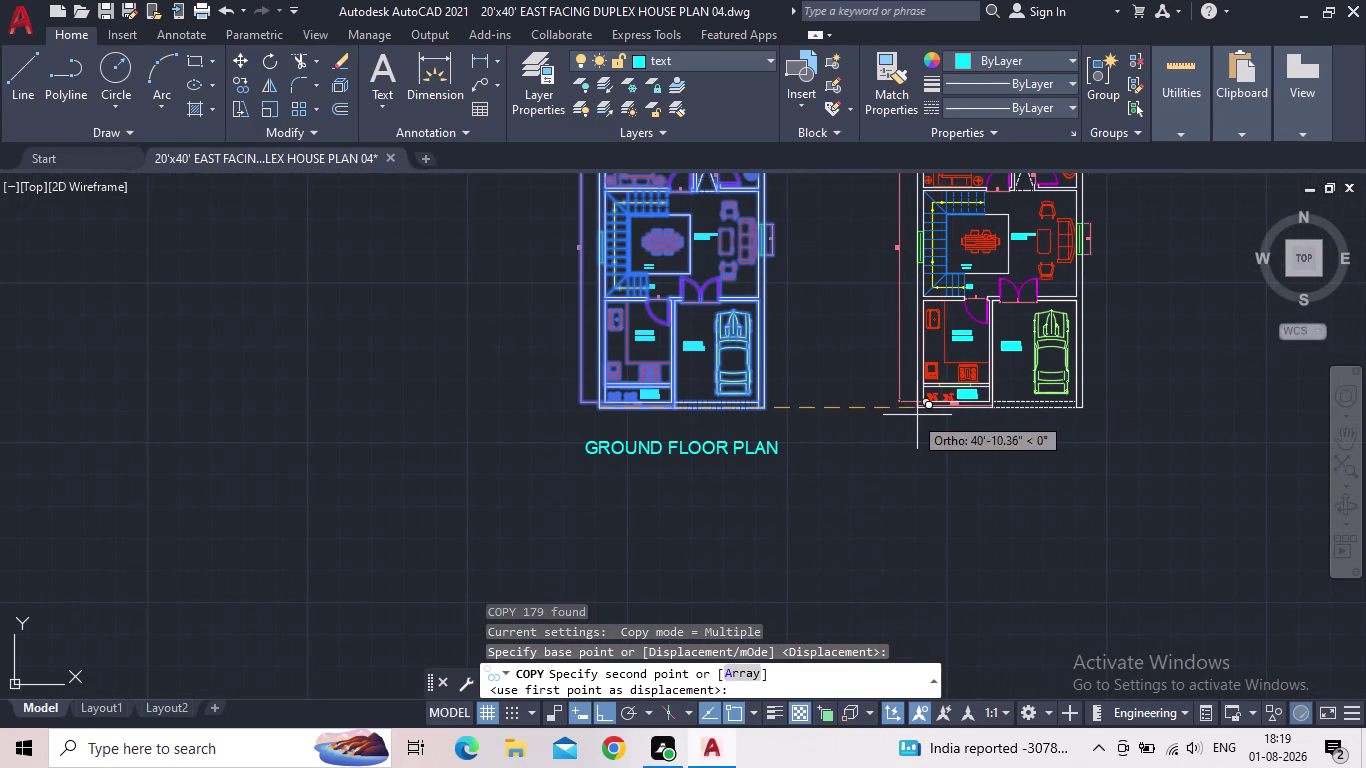
click(922, 418)
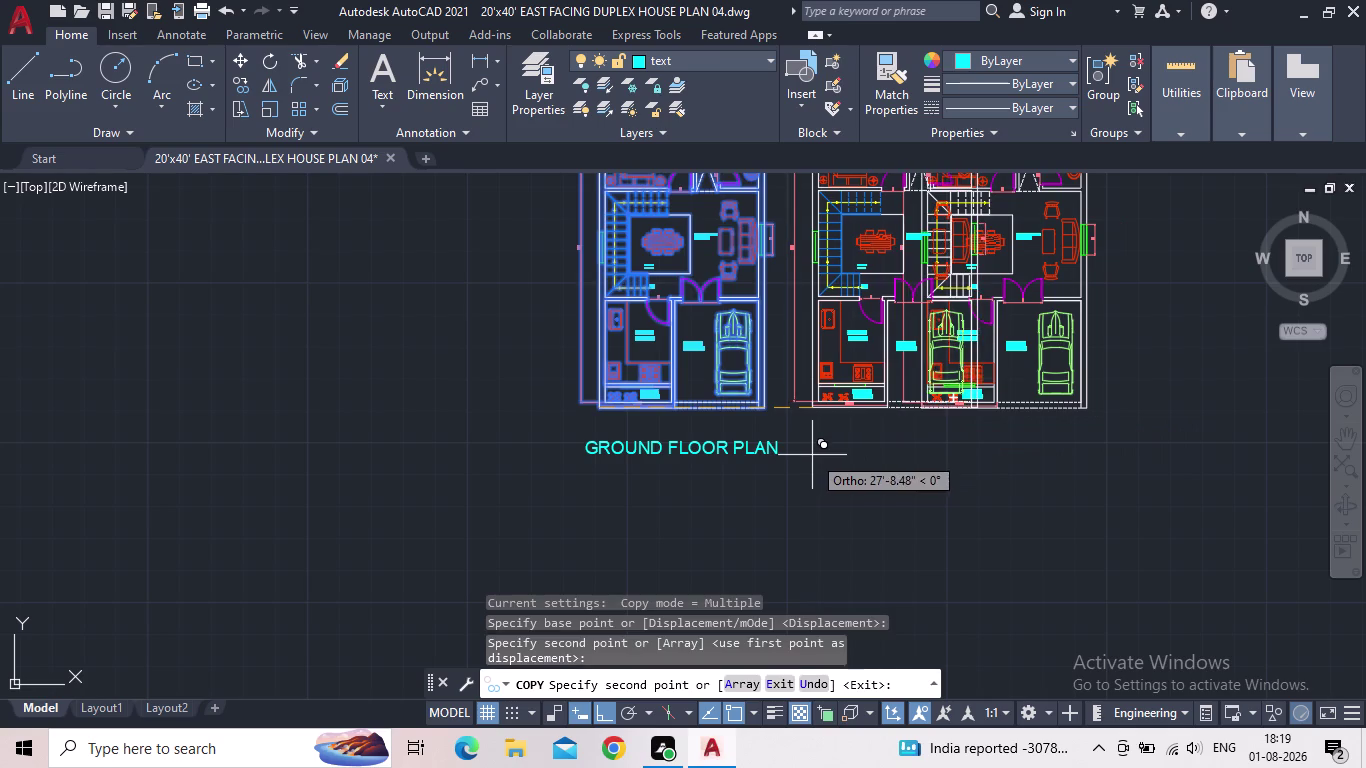
key(Escape)
scroll(down, 3)
middle_drag(857, 451, 640, 502)
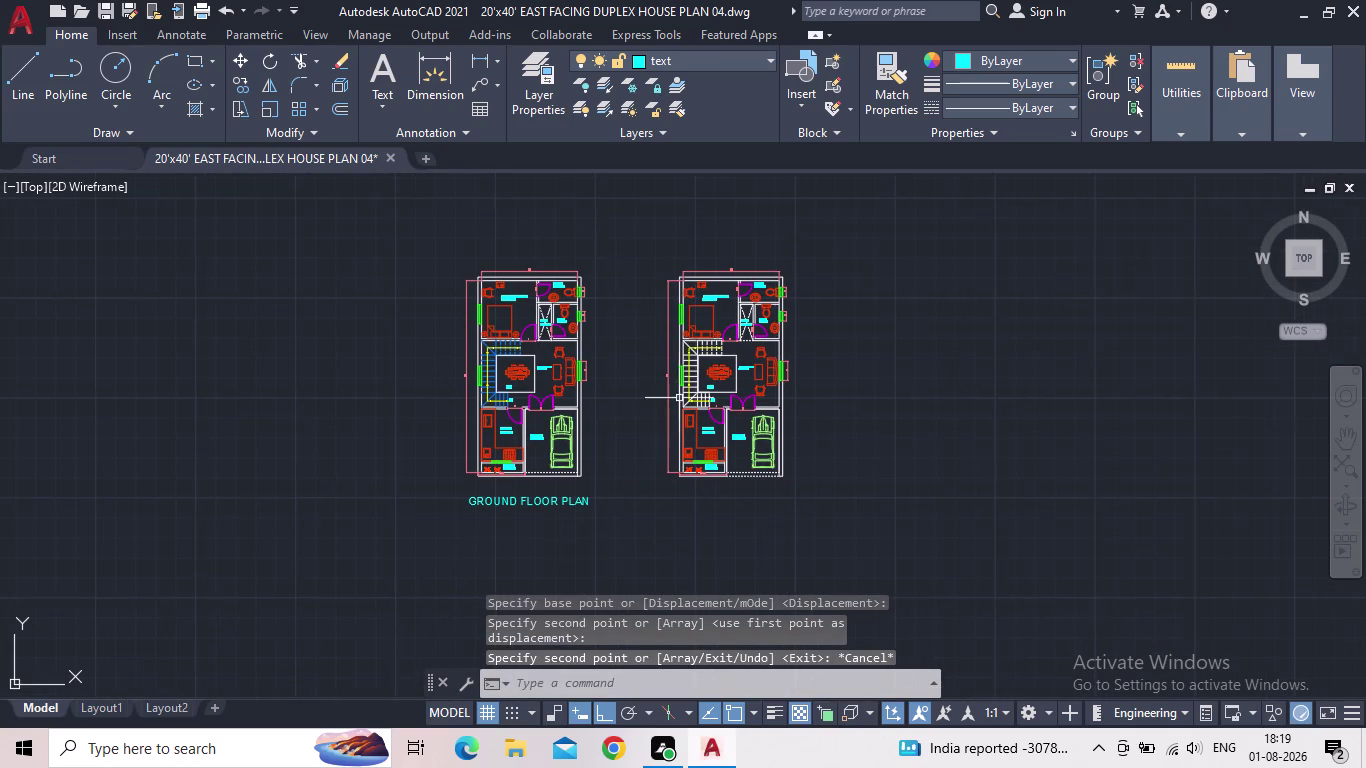
scroll(up, 3)
scroll(up, 3)
Delete the copied plan's double doors and their 5' door dimension.
middle_drag(673, 386, 676, 343)
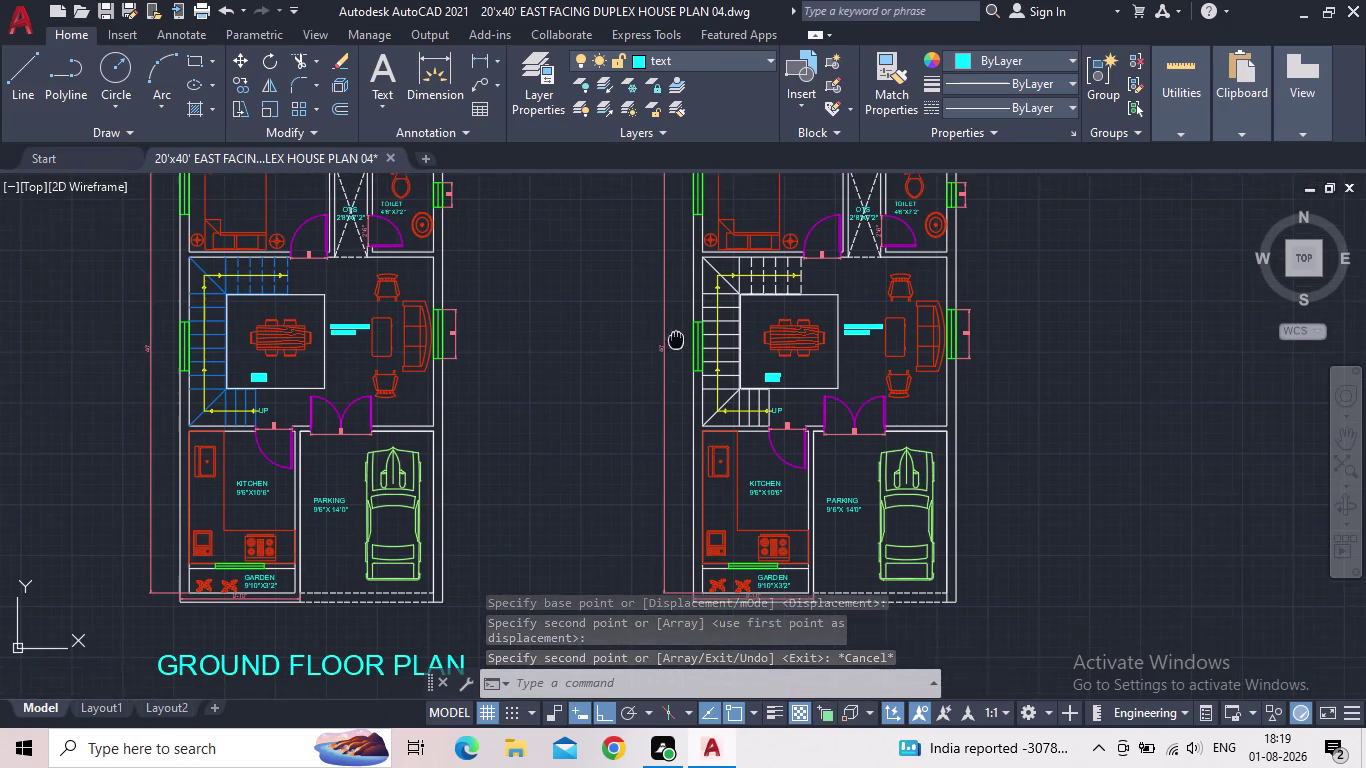
middle_drag(676, 343, 676, 326)
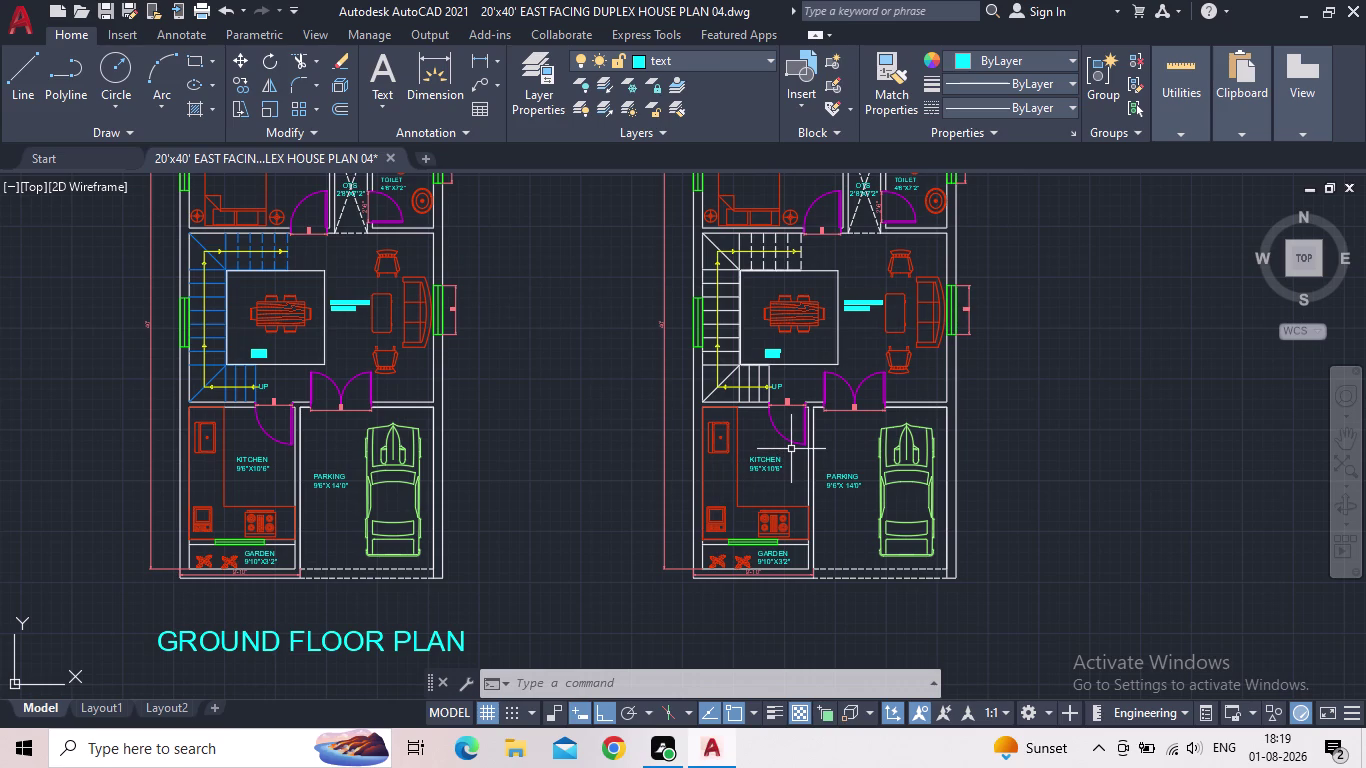
scroll(up, 3)
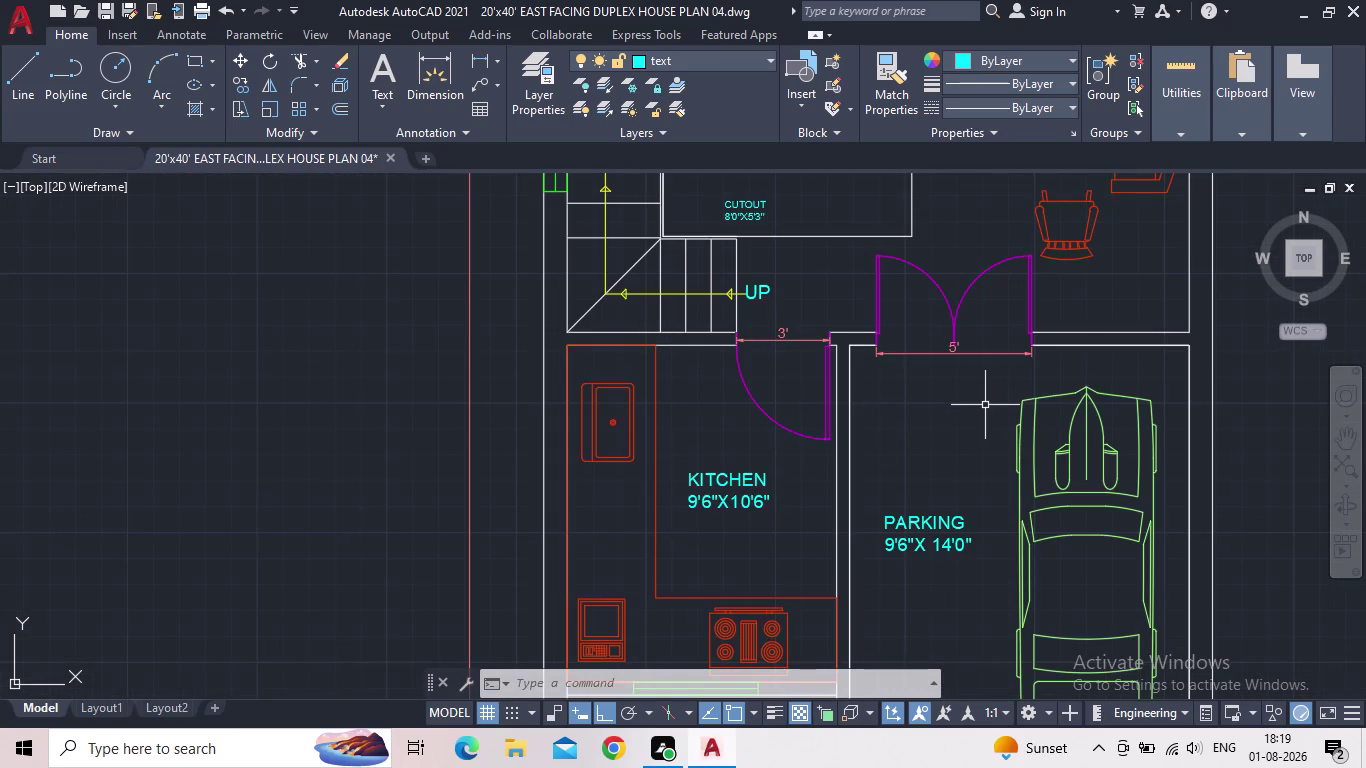
click(993, 304)
click(900, 306)
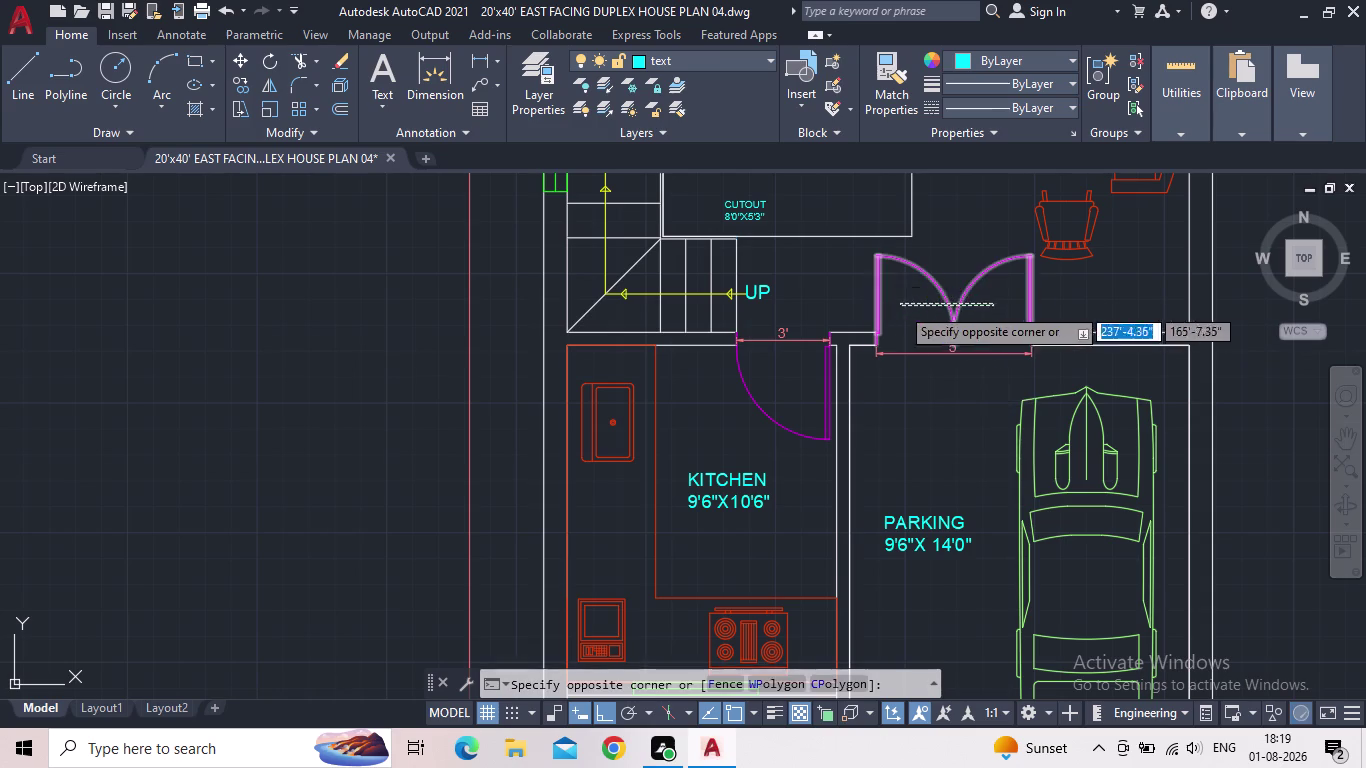
key(Delete)
drag(953, 362, 946, 339)
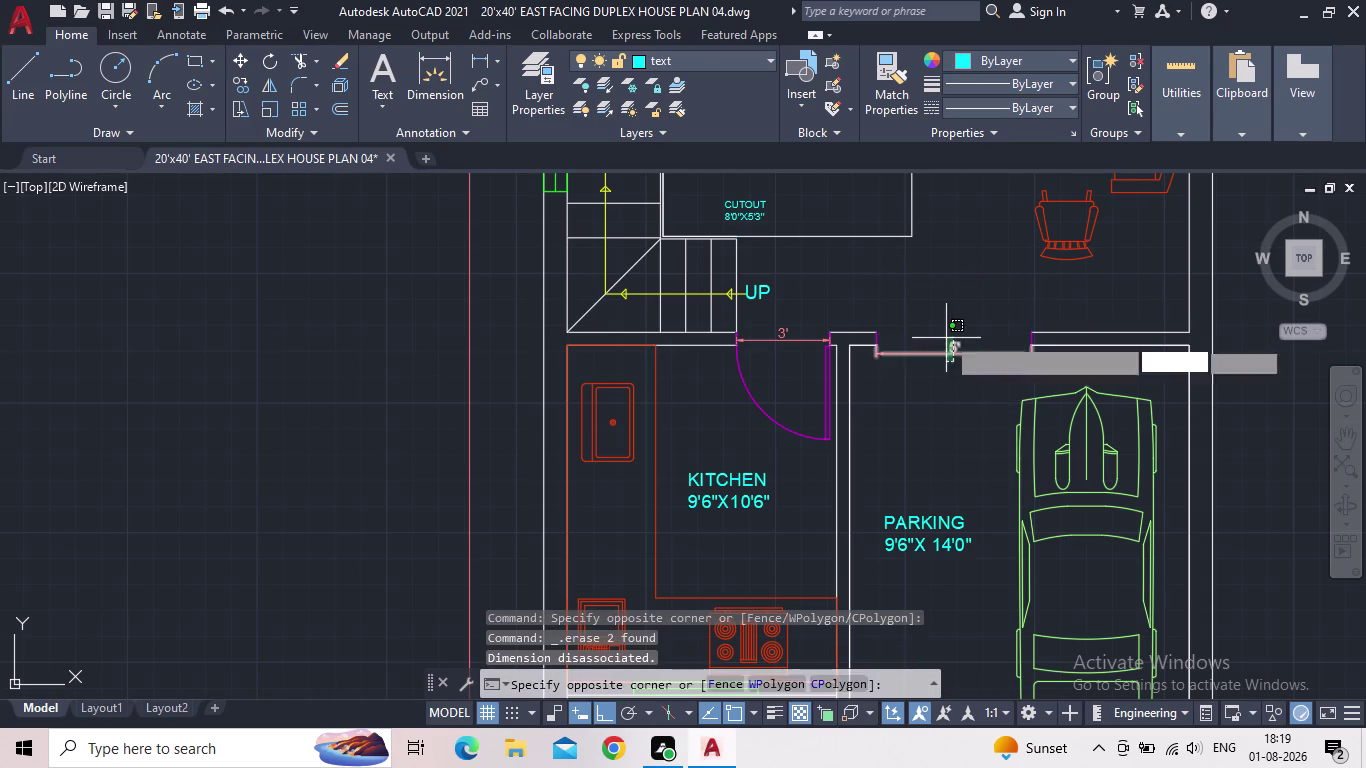
click(946, 333)
key(Delete)
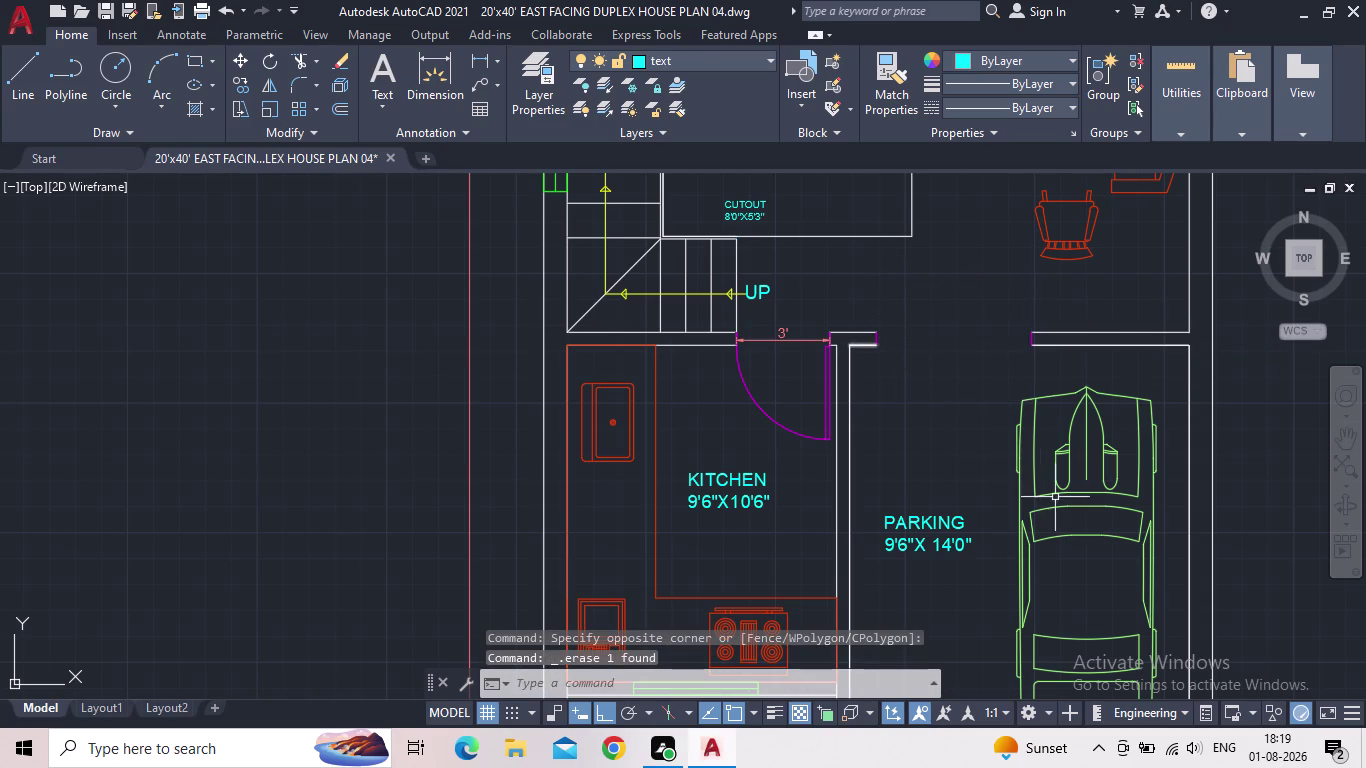
Remove the car and the PARKING label from the copy's parking area.
drag(983, 457, 1040, 477)
click(1075, 486)
click(1179, 480)
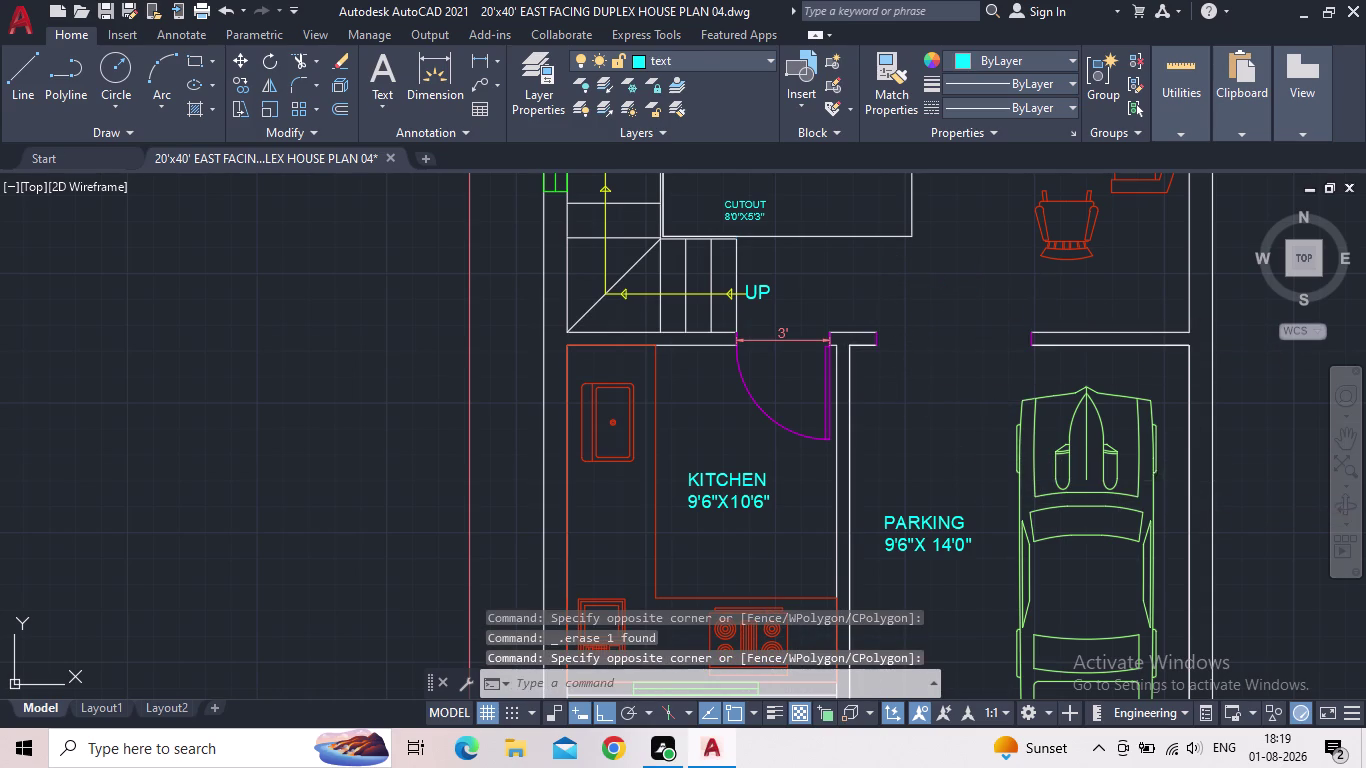
click(1087, 471)
key(Delete)
drag(1014, 567, 975, 547)
click(874, 504)
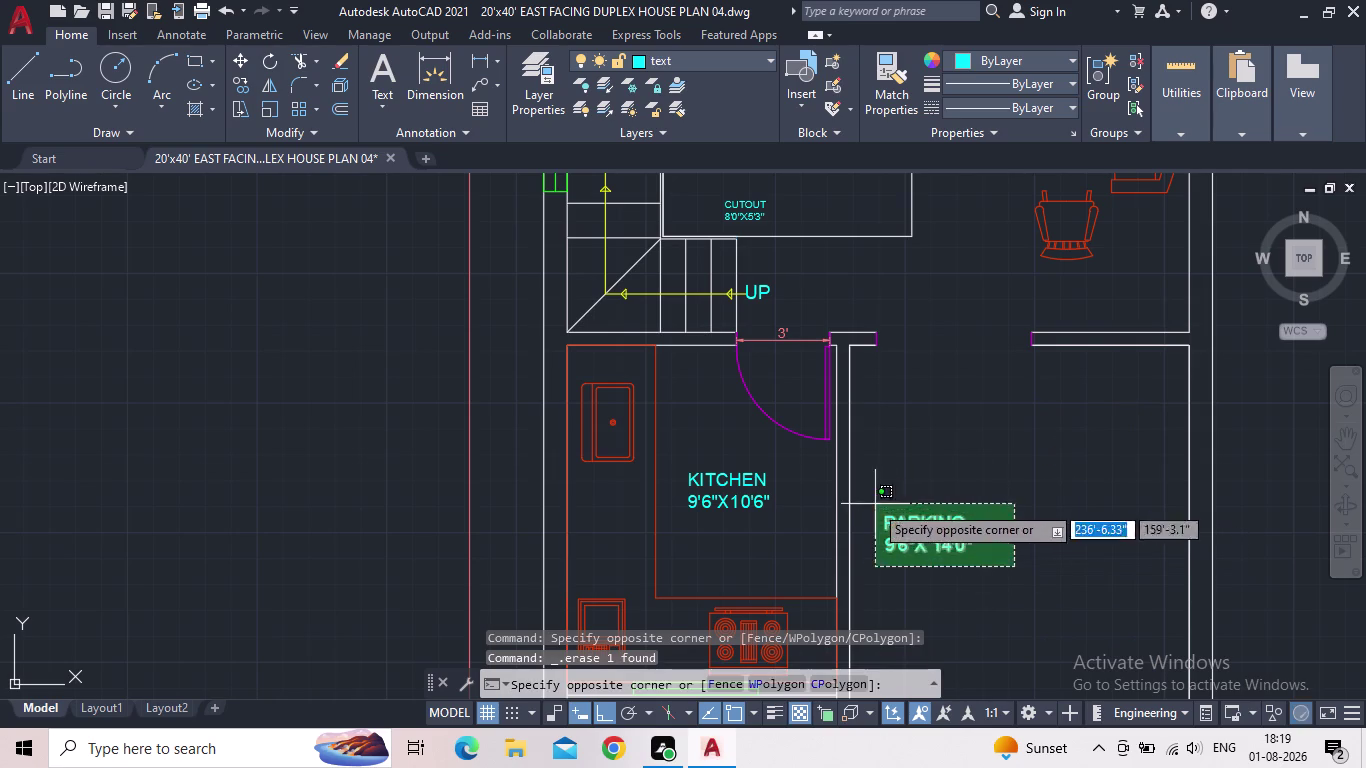
key(Delete)
Erase the copy's stove along with the KITCHEN and GARDEN labels.
middle_drag(952, 507, 1069, 385)
scroll(down, 3)
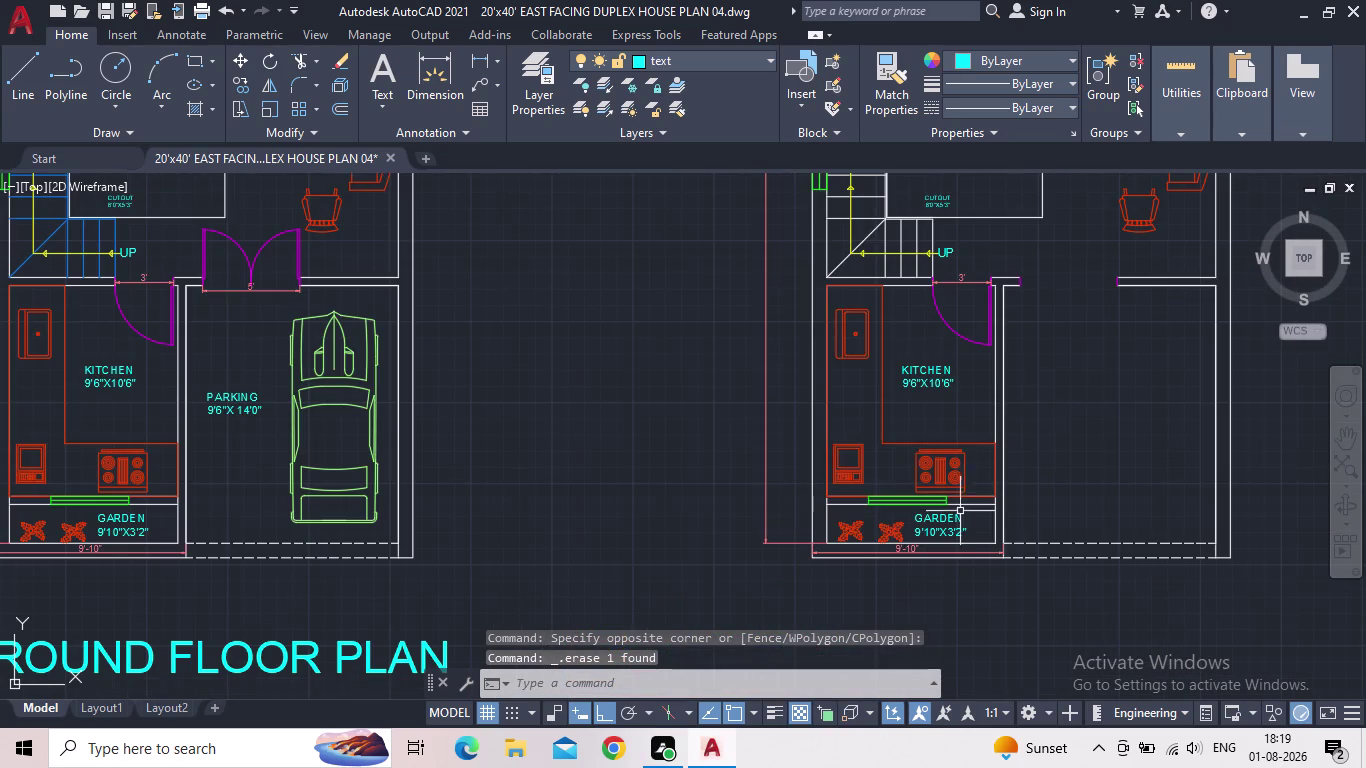
click(975, 530)
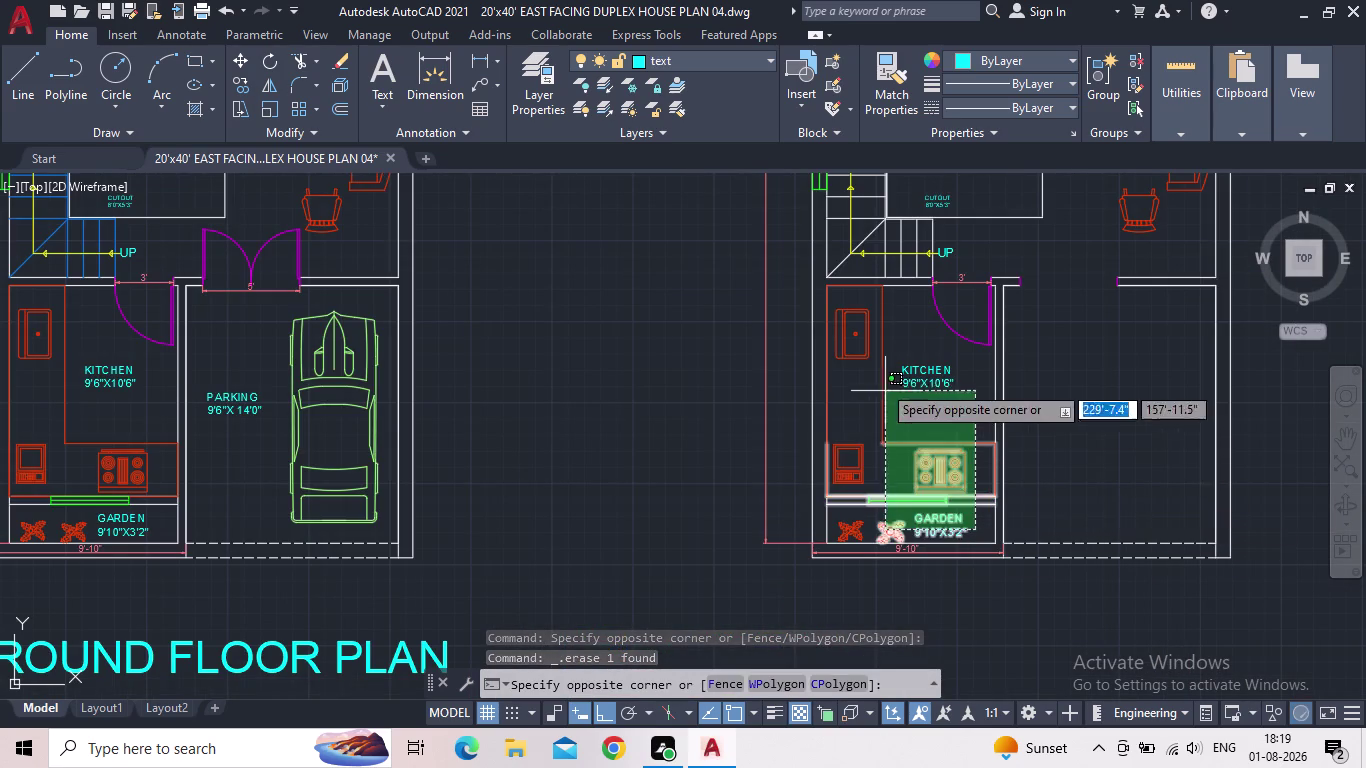
click(865, 339)
key(Delete)
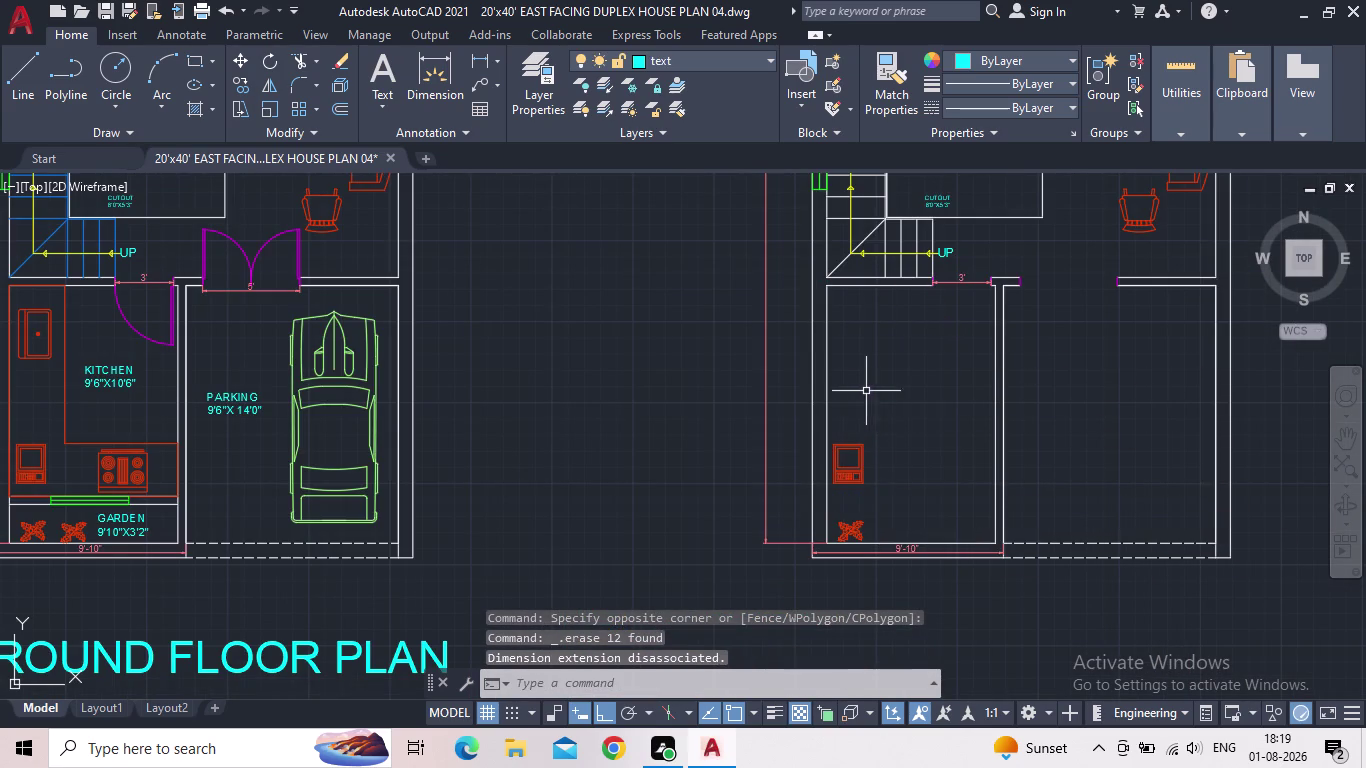
Erase the remaining garden plant, leftover kitchen appliance and red kitchen outline.
scroll(up, 3)
click(863, 545)
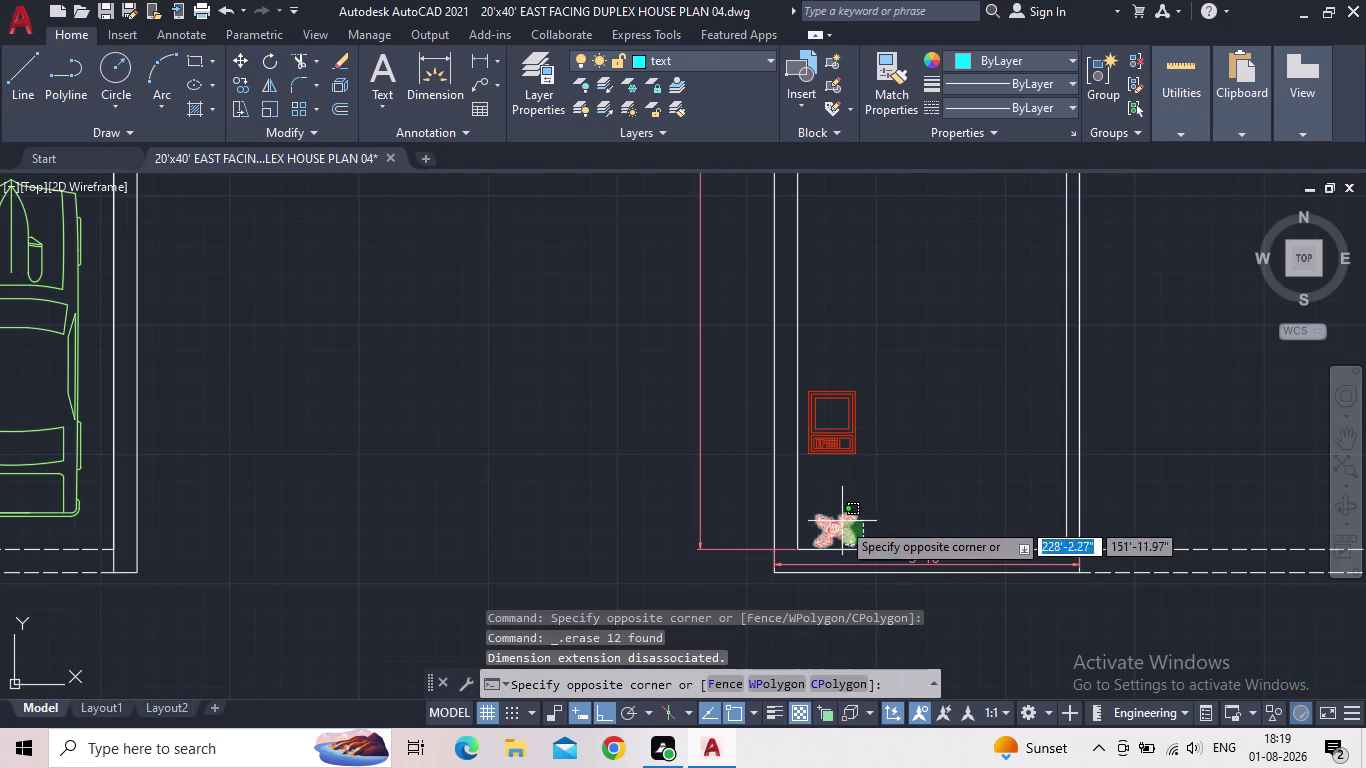
click(837, 520)
key(Delete)
drag(848, 475, 844, 463)
click(826, 416)
key(Delete)
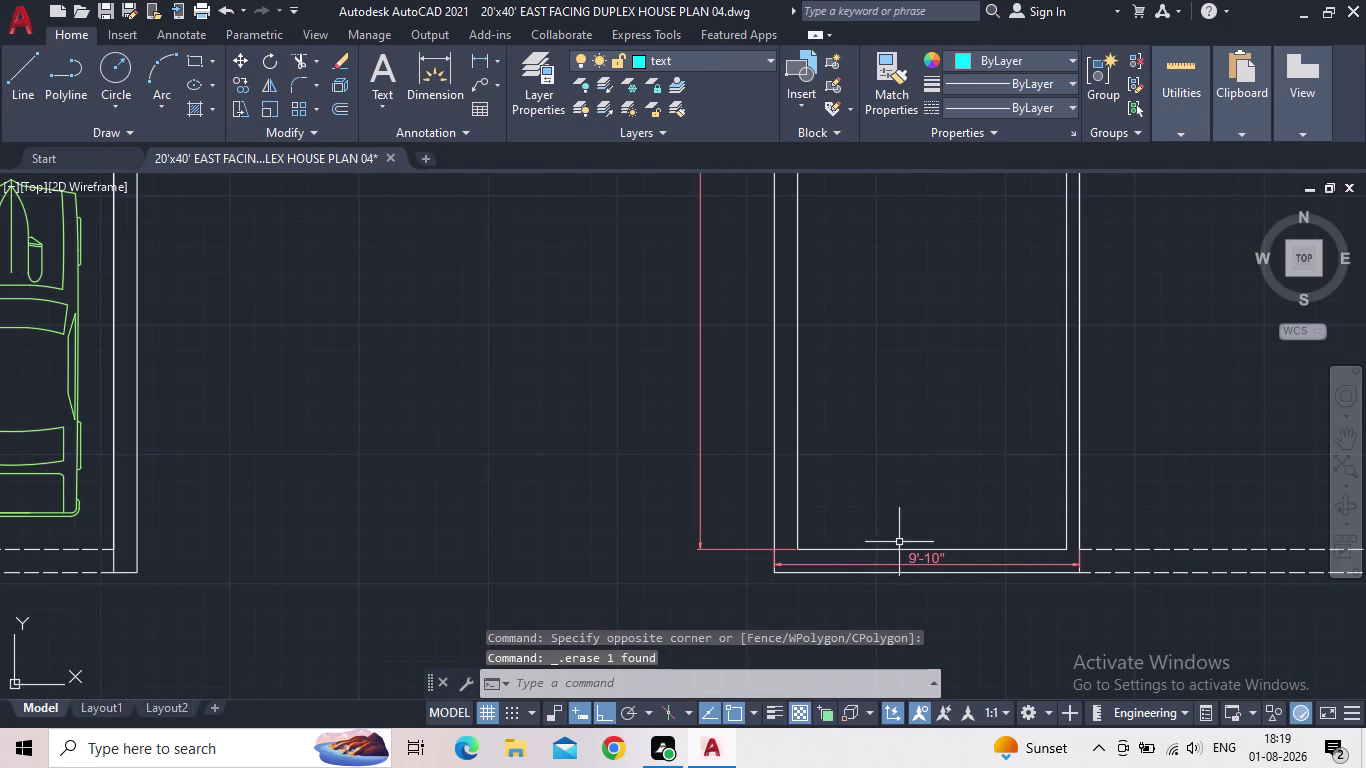
scroll(up, 3)
click(910, 557)
key(Delete)
Zoom back out and save the drawing.
scroll(down, 3)
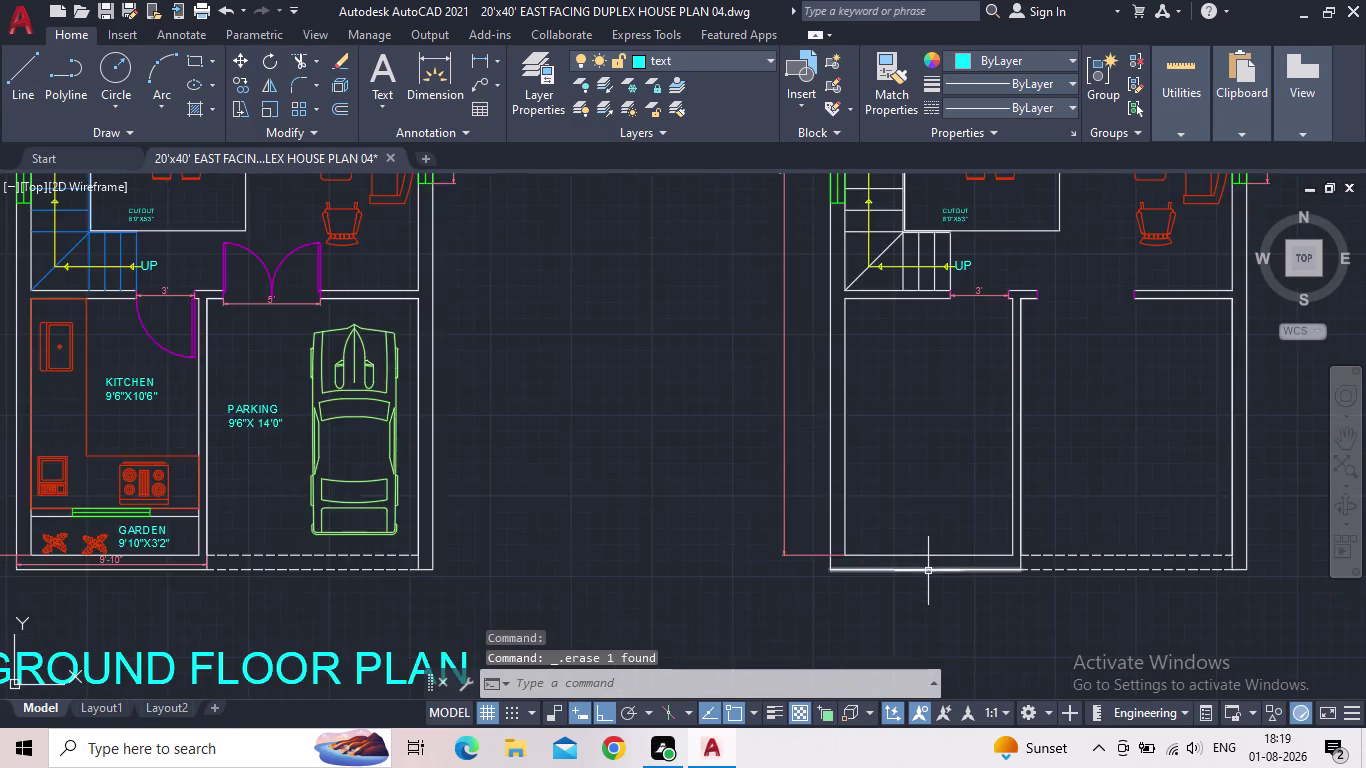
scroll(down, 3)
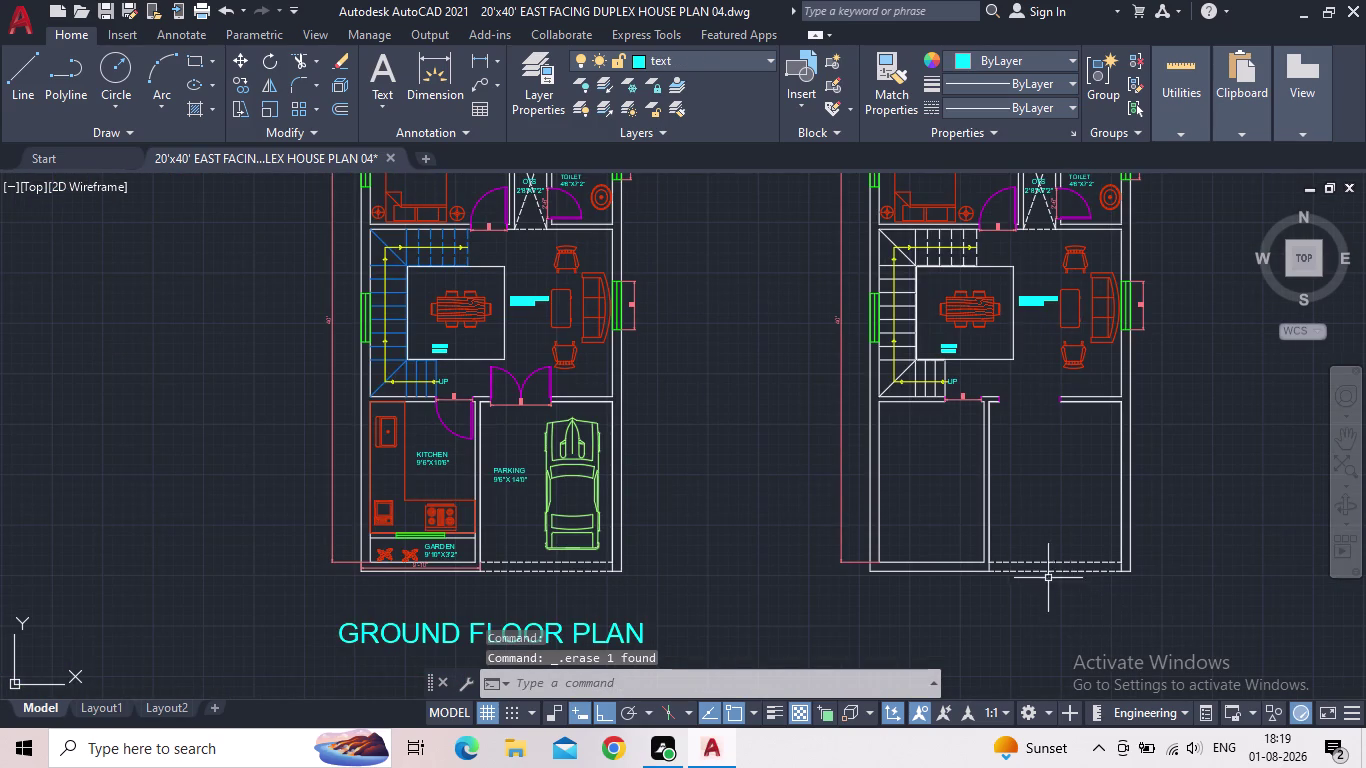
scroll(down, 3)
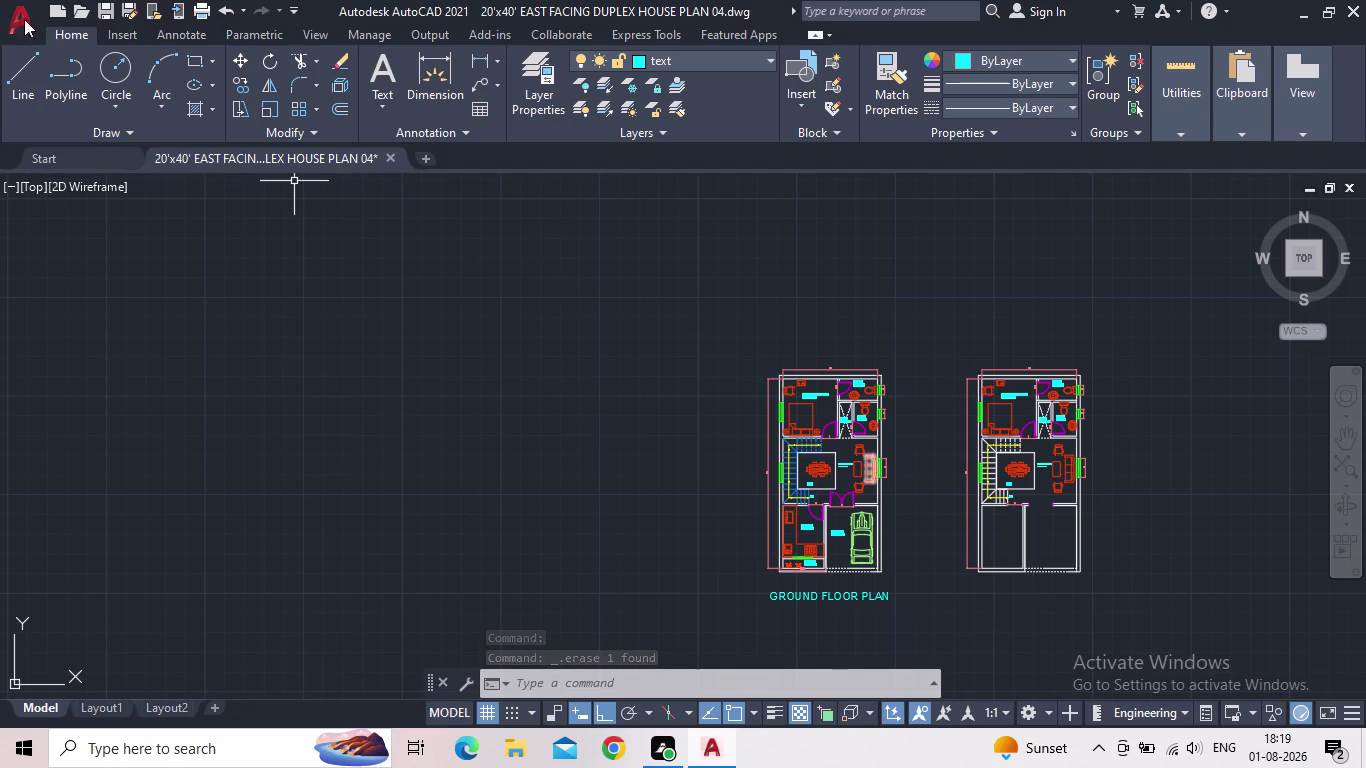
click(101, 7)
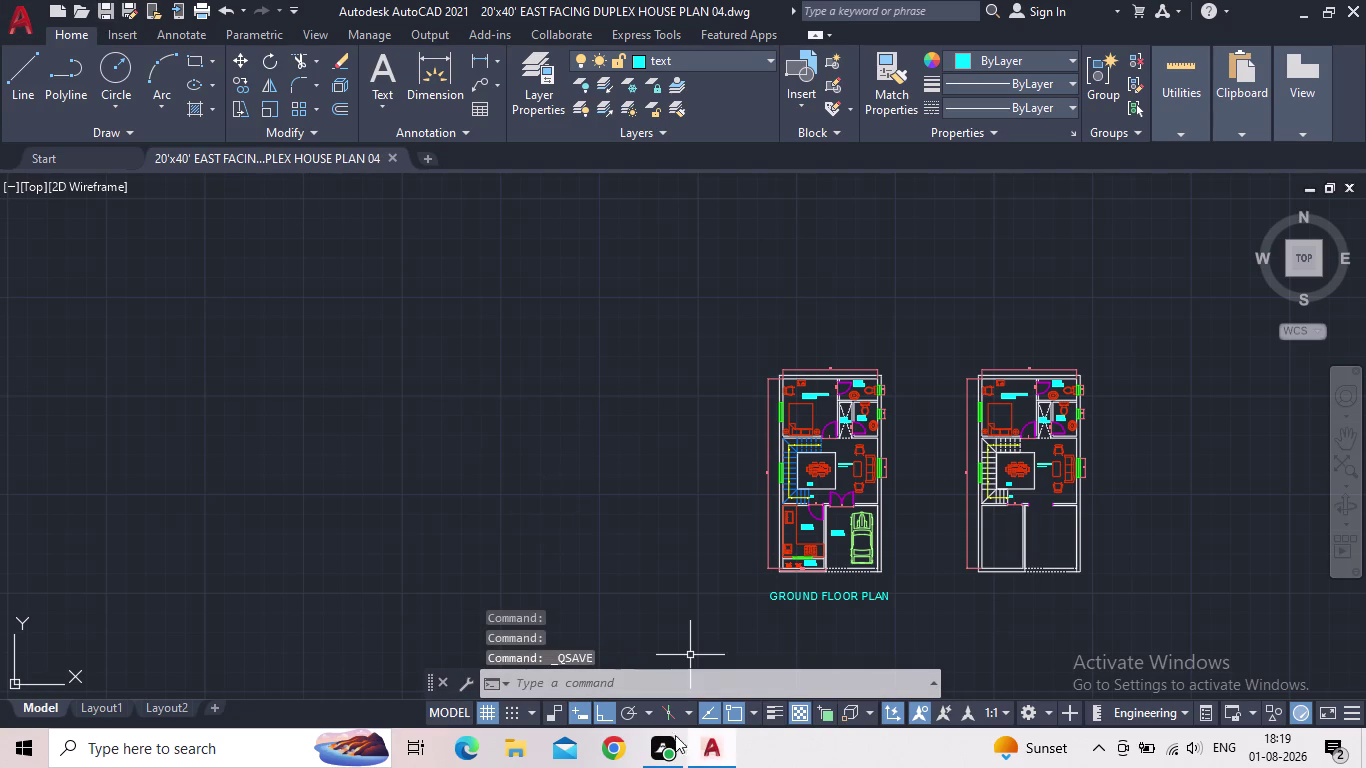